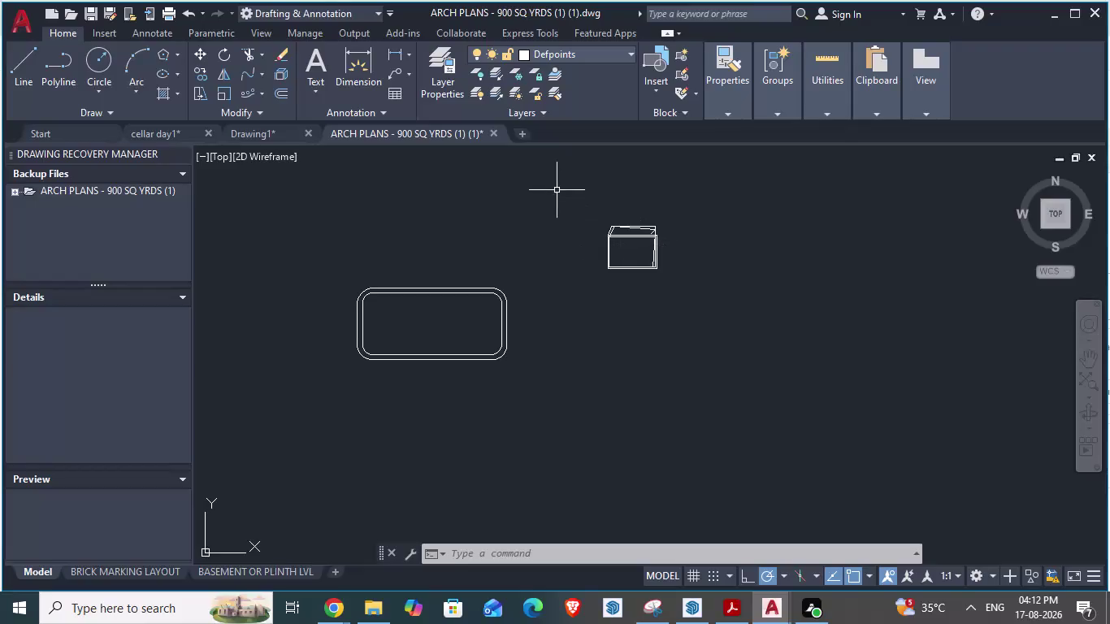
Erase the small box shape sketched beside the table.
drag(558, 190, 675, 295)
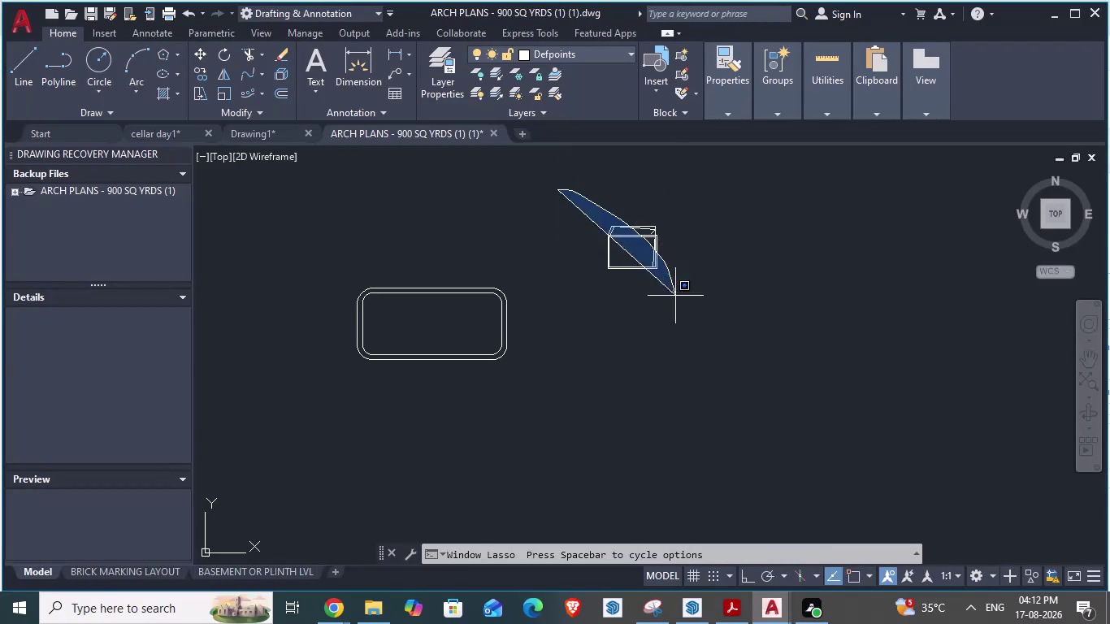
drag(675, 296, 673, 303)
click(709, 224)
click(572, 270)
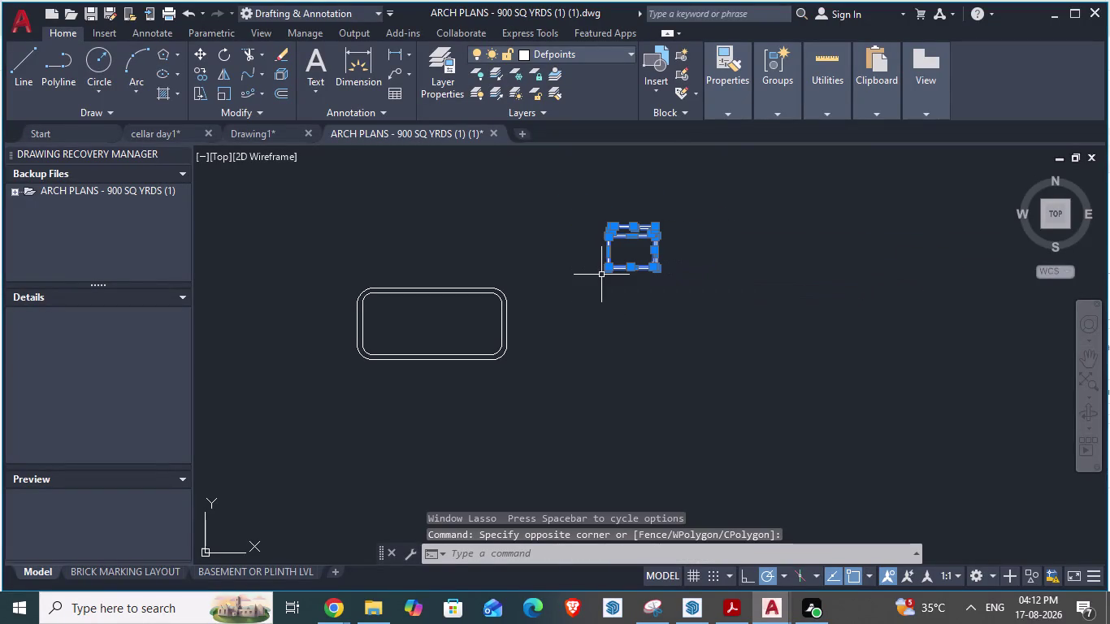
key(BackSpace)
key(Delete)
key(Delete)
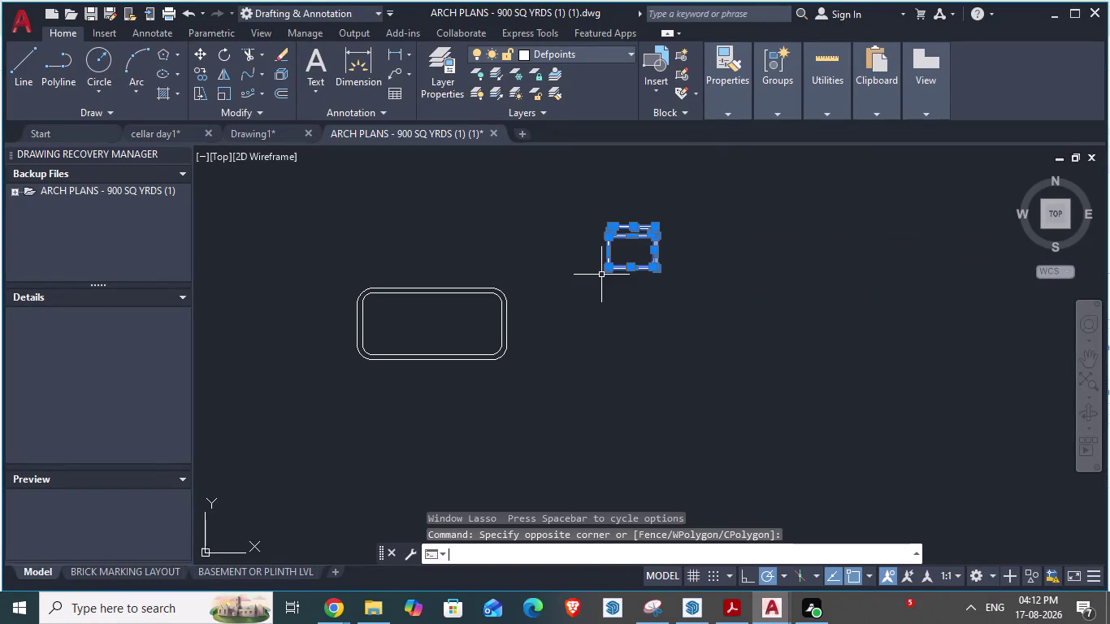
key(Delete)
key(Escape)
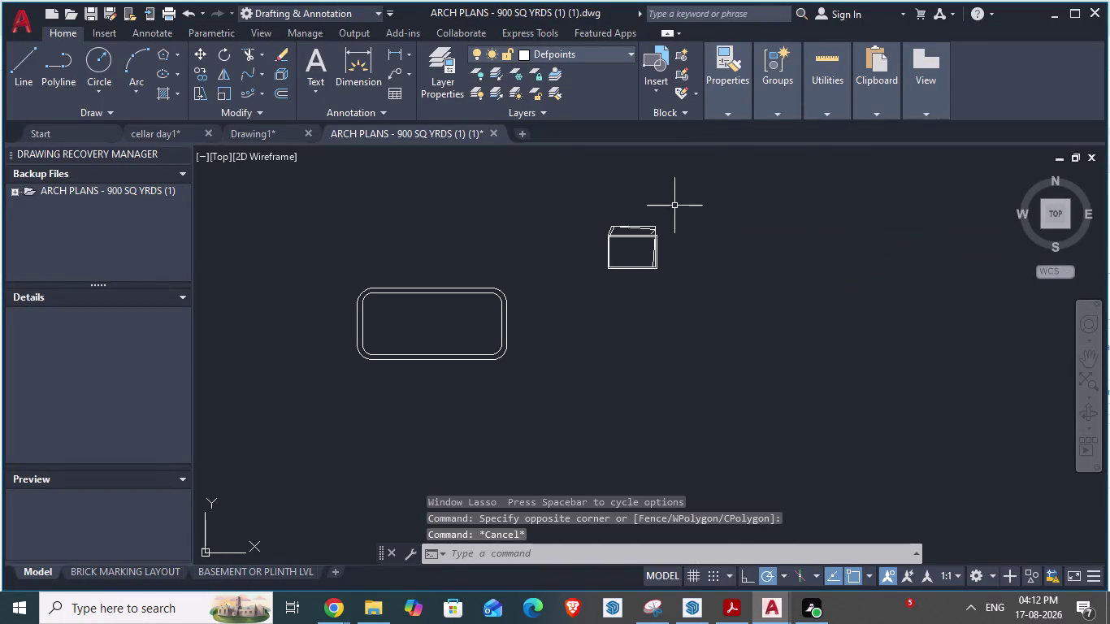
click(674, 206)
click(588, 277)
key(Delete)
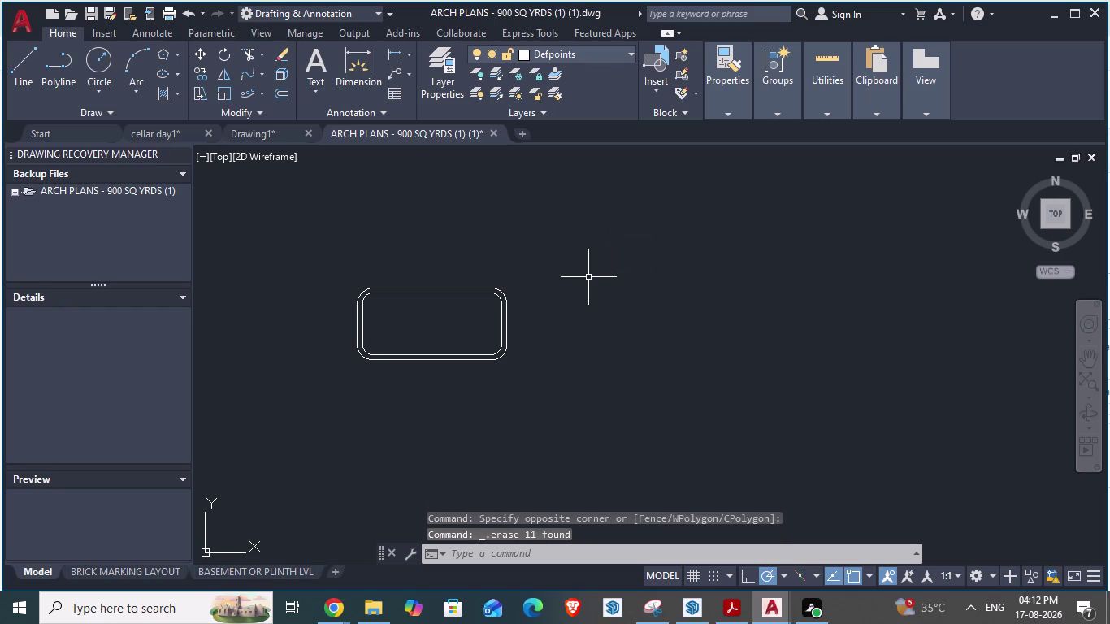
scroll(up, 3)
Start the RECTANG command.
key(r)
key(e)
key(c)
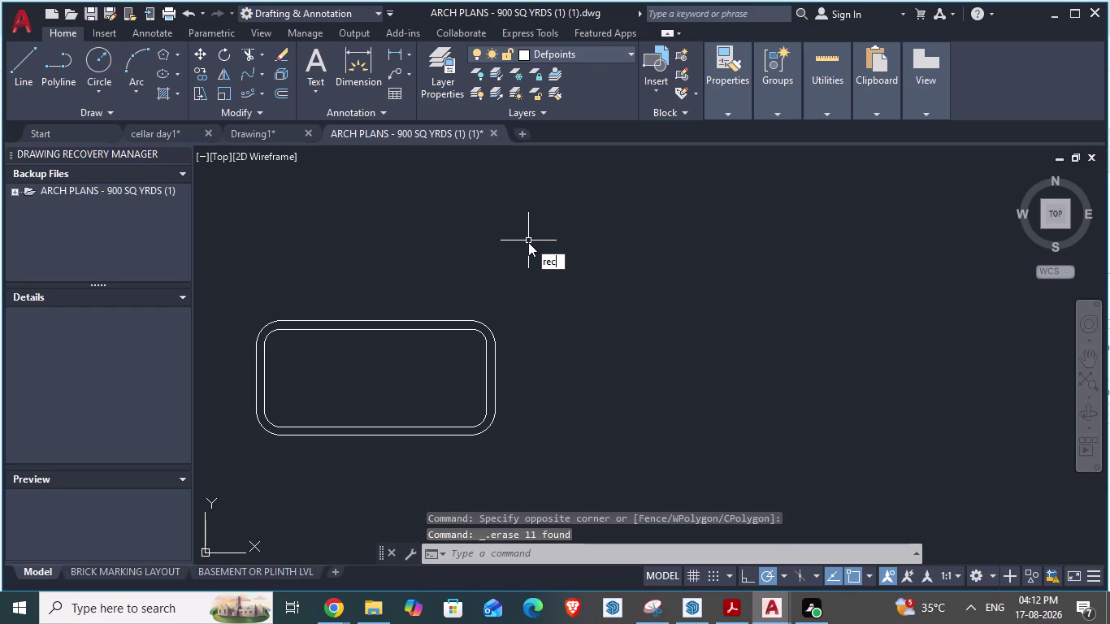
key(Return)
Draw the backrest rectangle above the table.
click(556, 221)
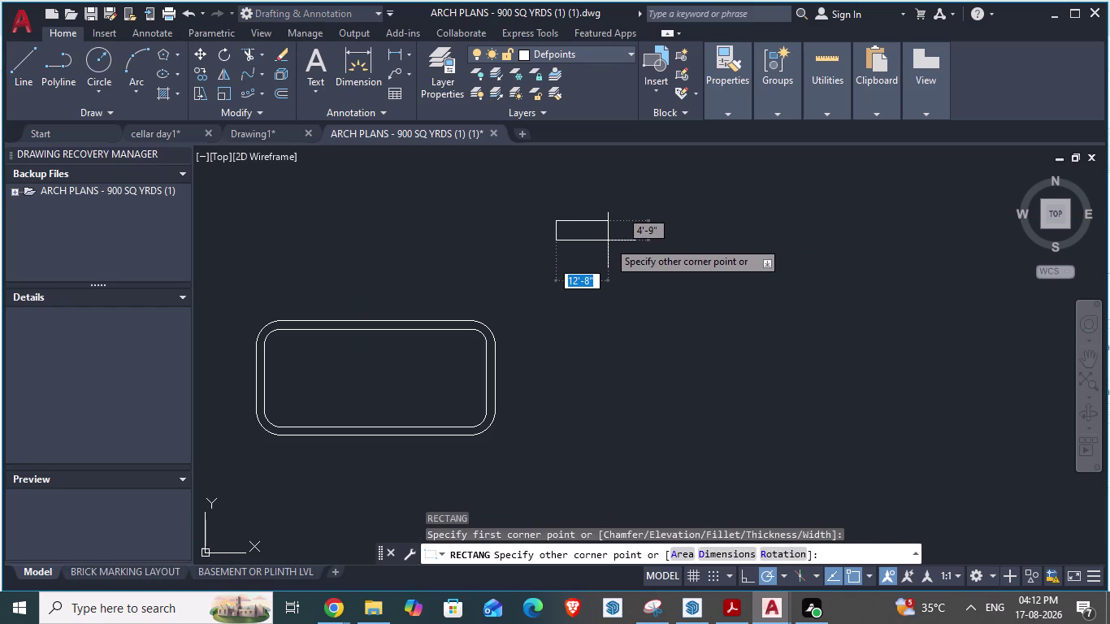
click(609, 240)
scroll(up, 3)
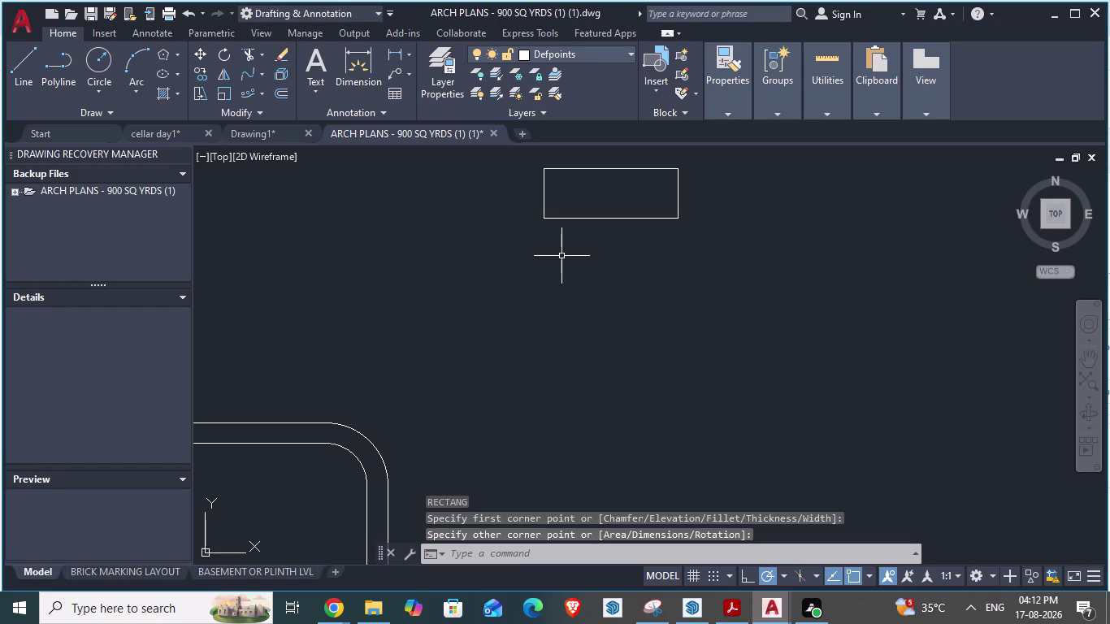
text(r)
text(d)
key(BackSpace)
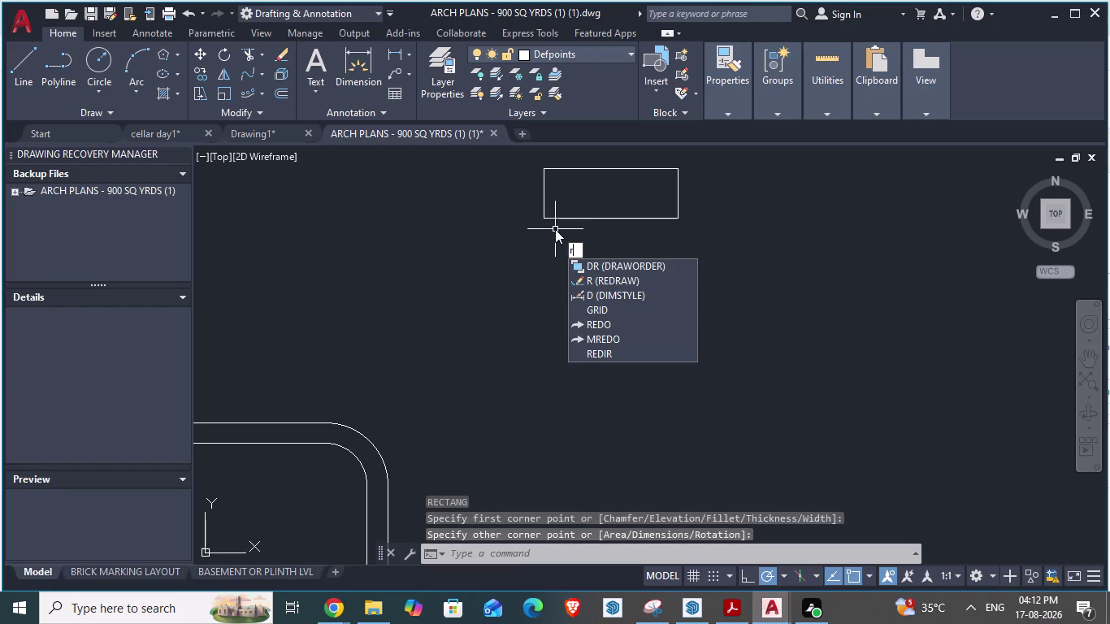
Cancel the accidental RENDERCROP command and restart RECTANG.
text(rc)
key(Return)
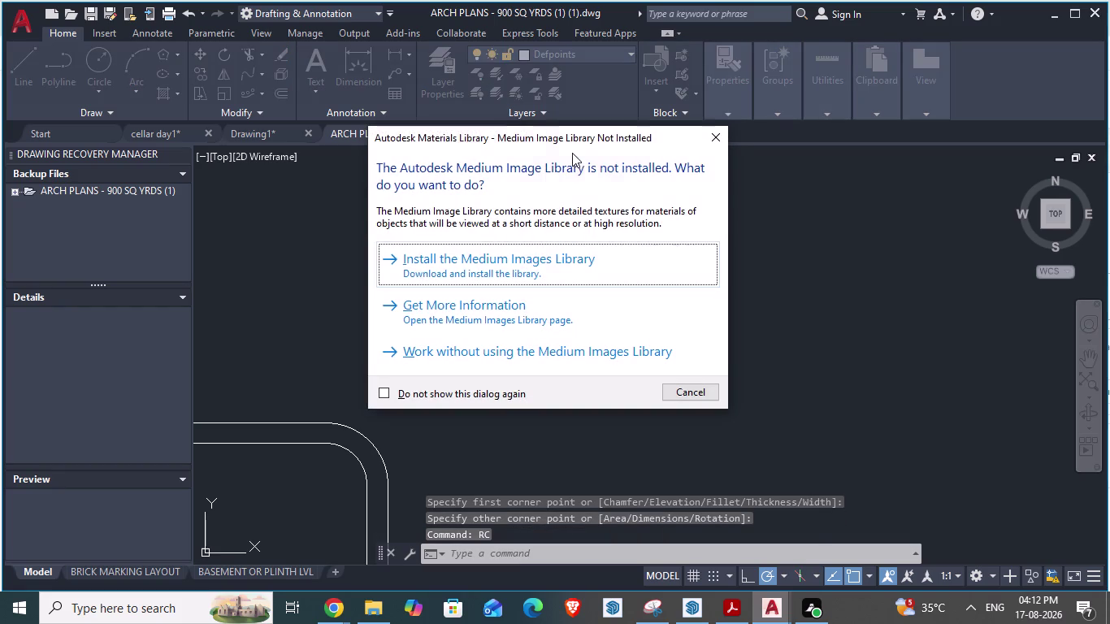
click(710, 137)
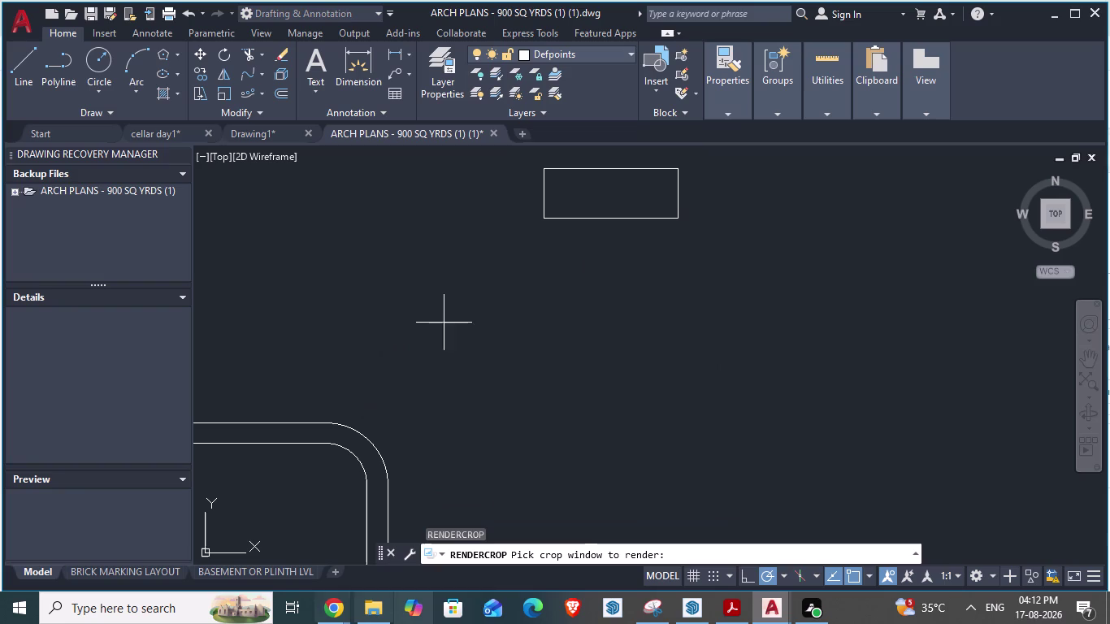
text(r)
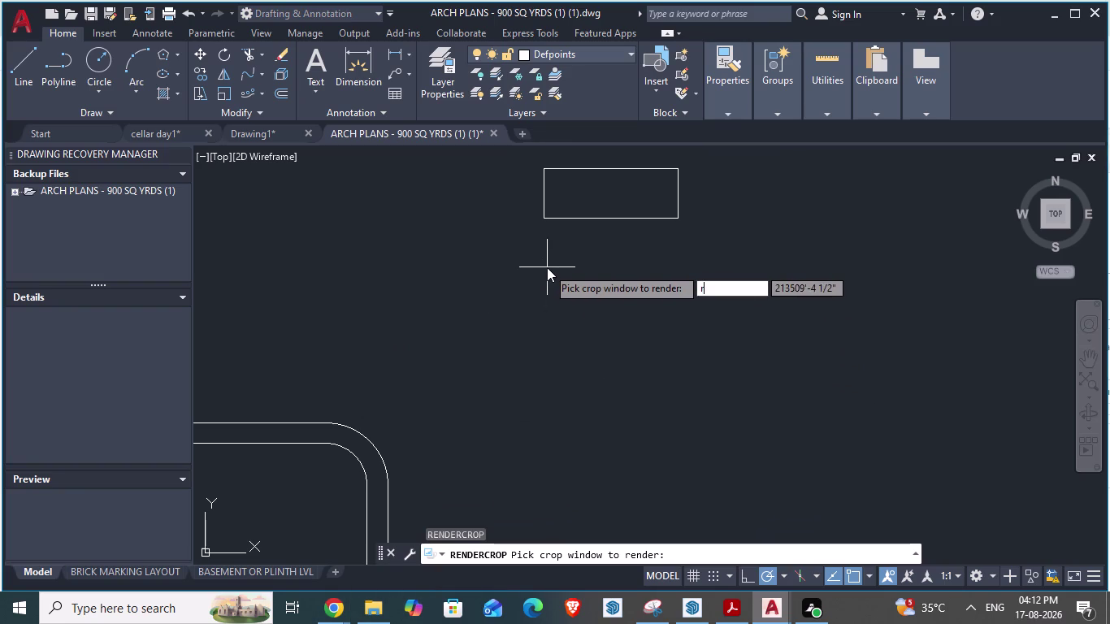
text(ec)
key(Return)
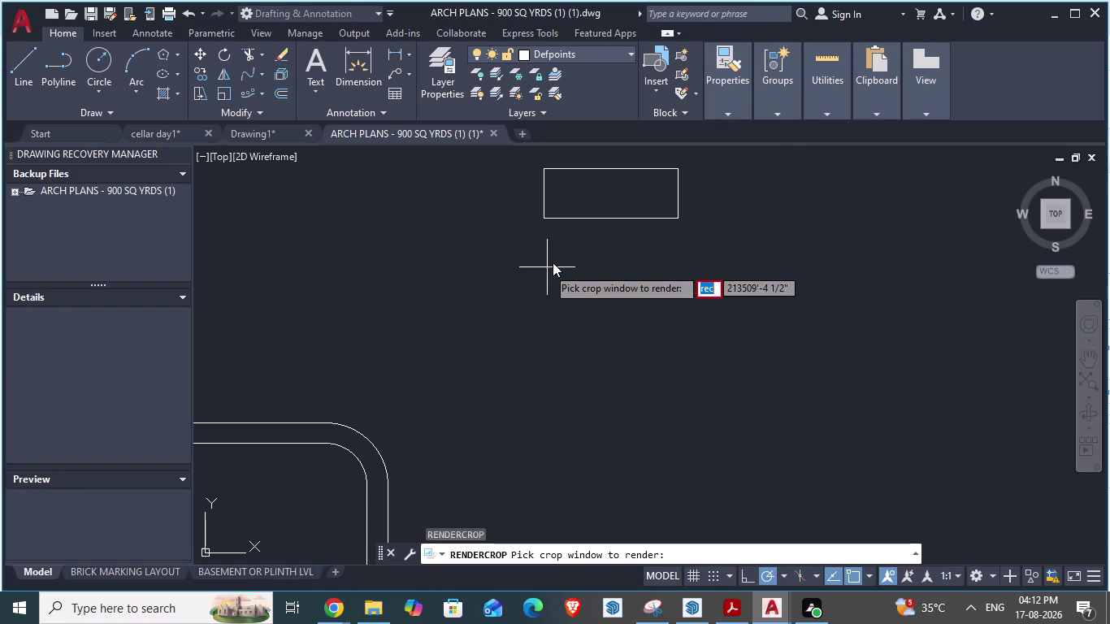
key(Escape)
key(Escape)
key(Escape)
key(Escape)
text(rec)
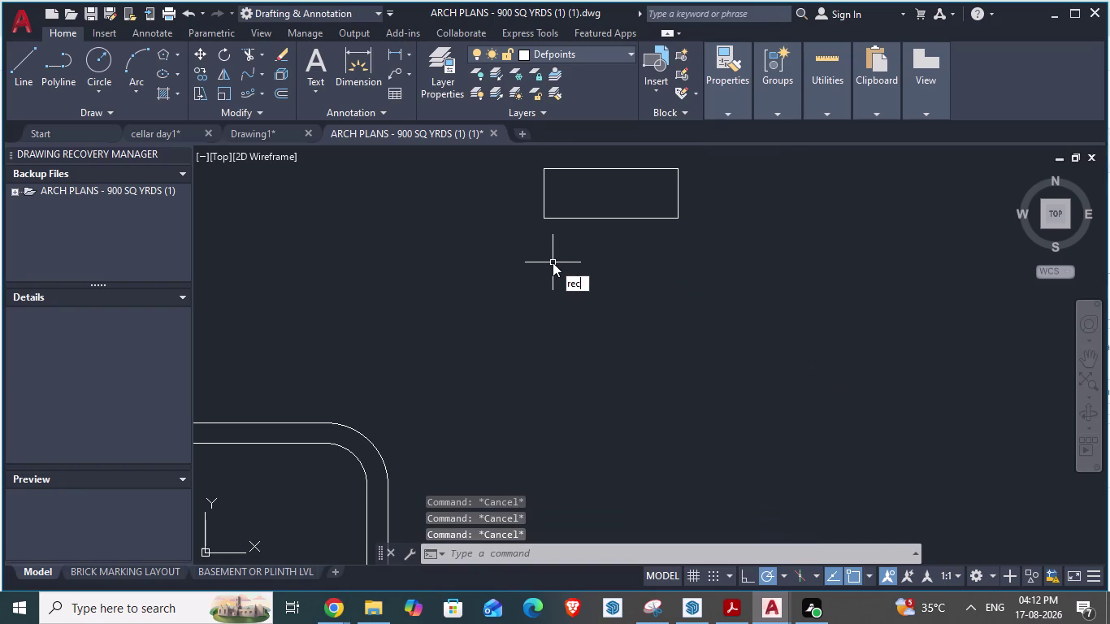
key(Return)
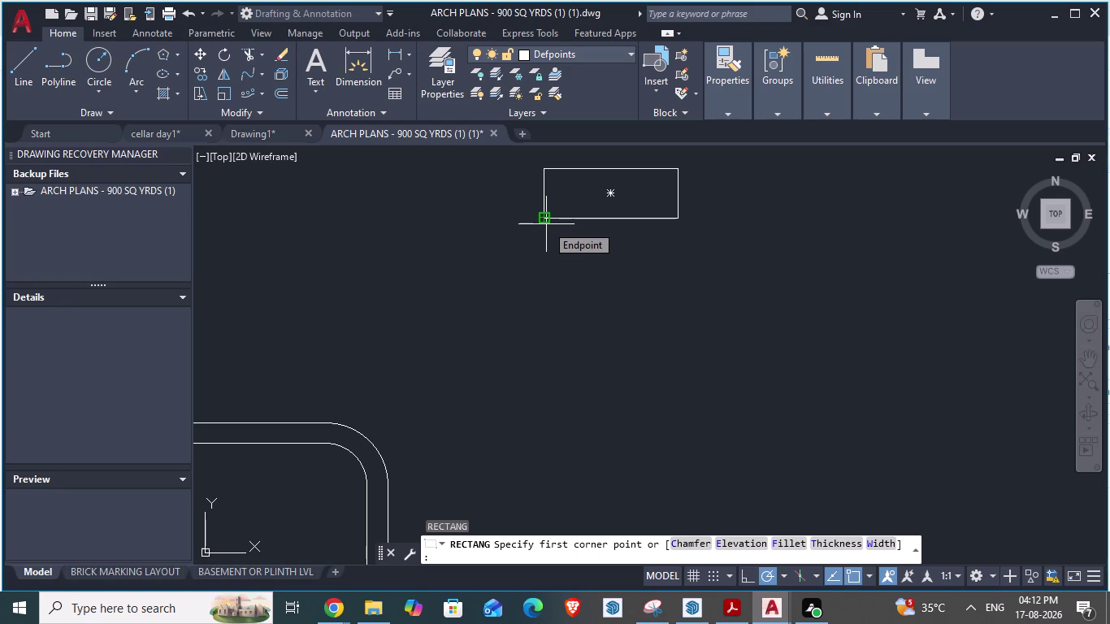
Draw the slanted seat outline from the backrest's lower corners with LINE.
key(Escape)
key(l)
key(Return)
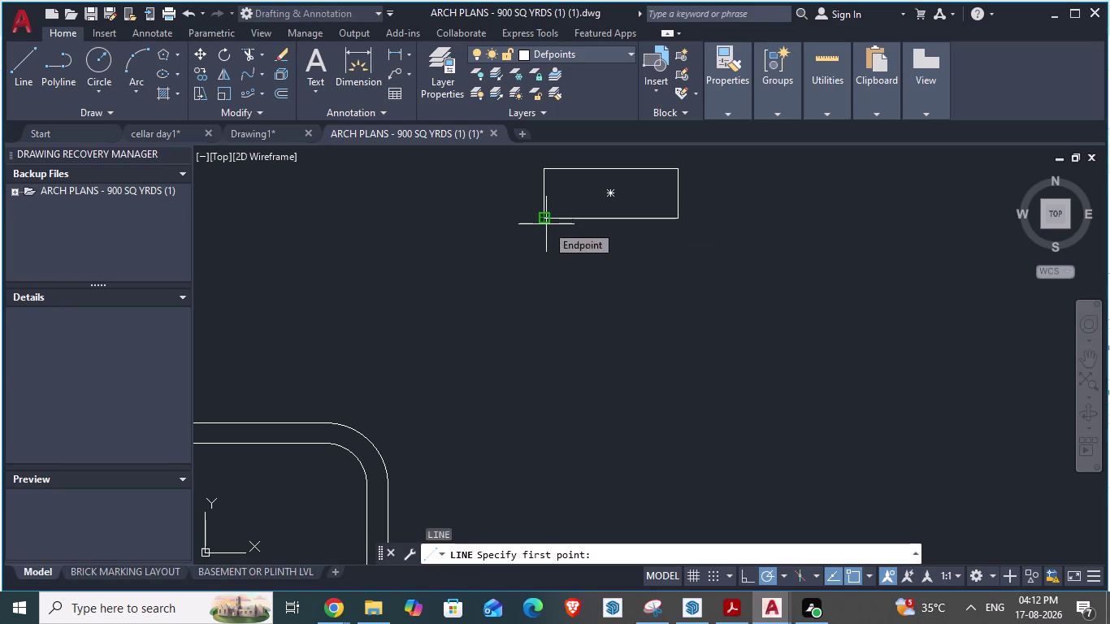
click(546, 225)
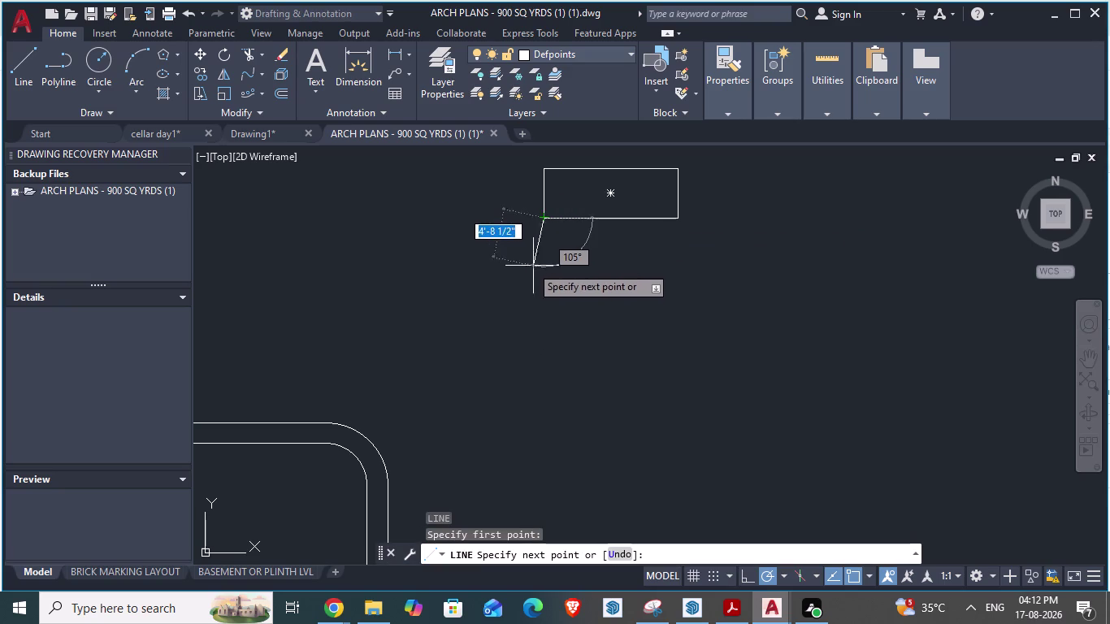
click(574, 257)
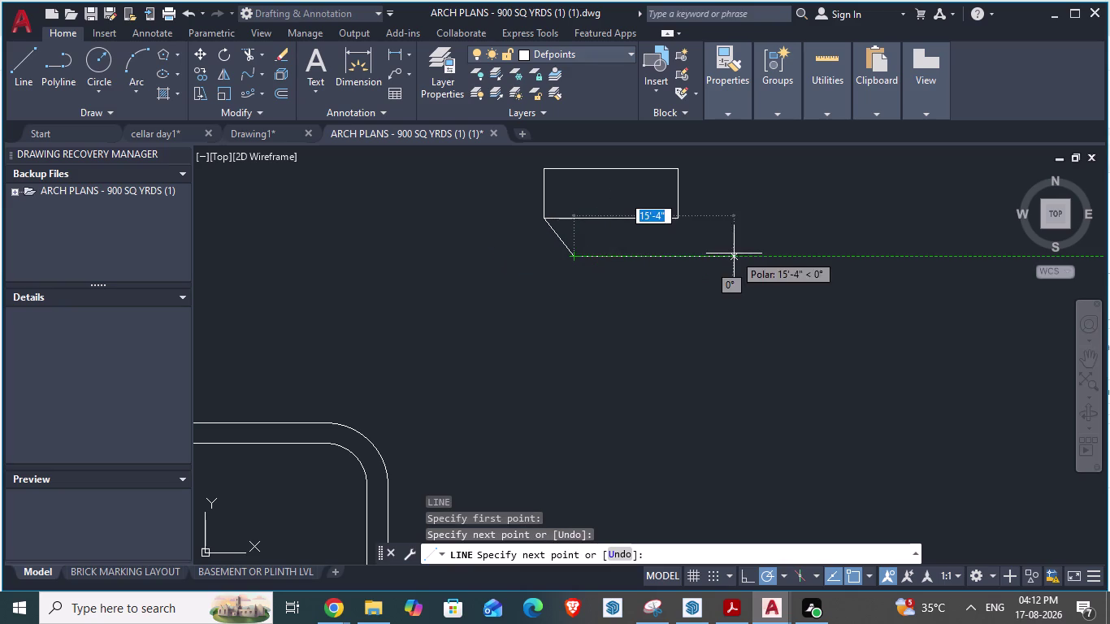
click(718, 252)
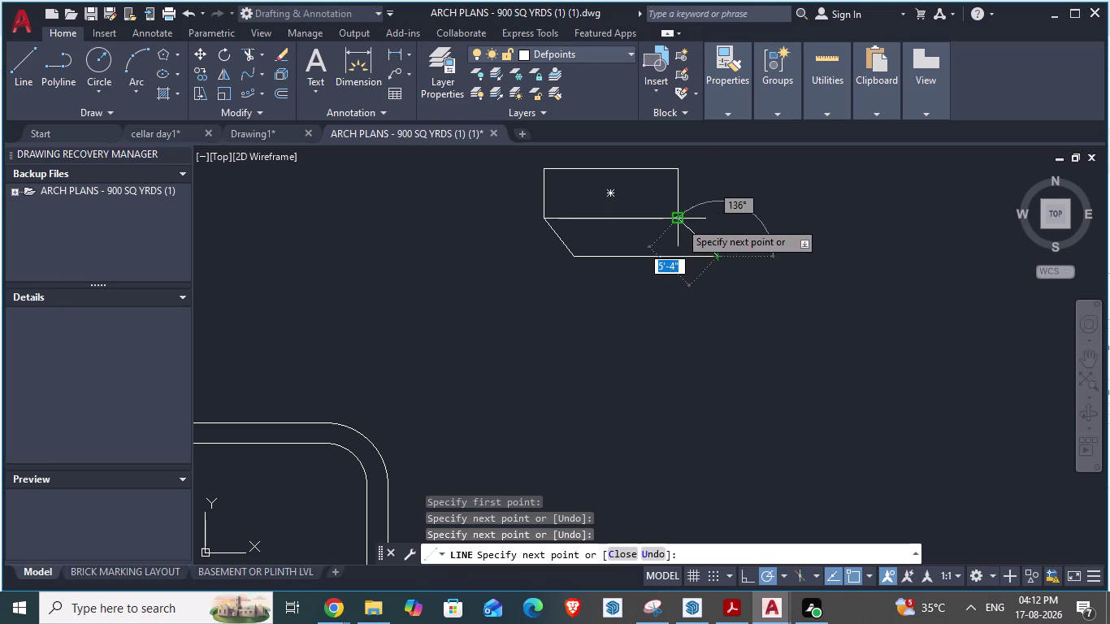
click(679, 221)
key(Escape)
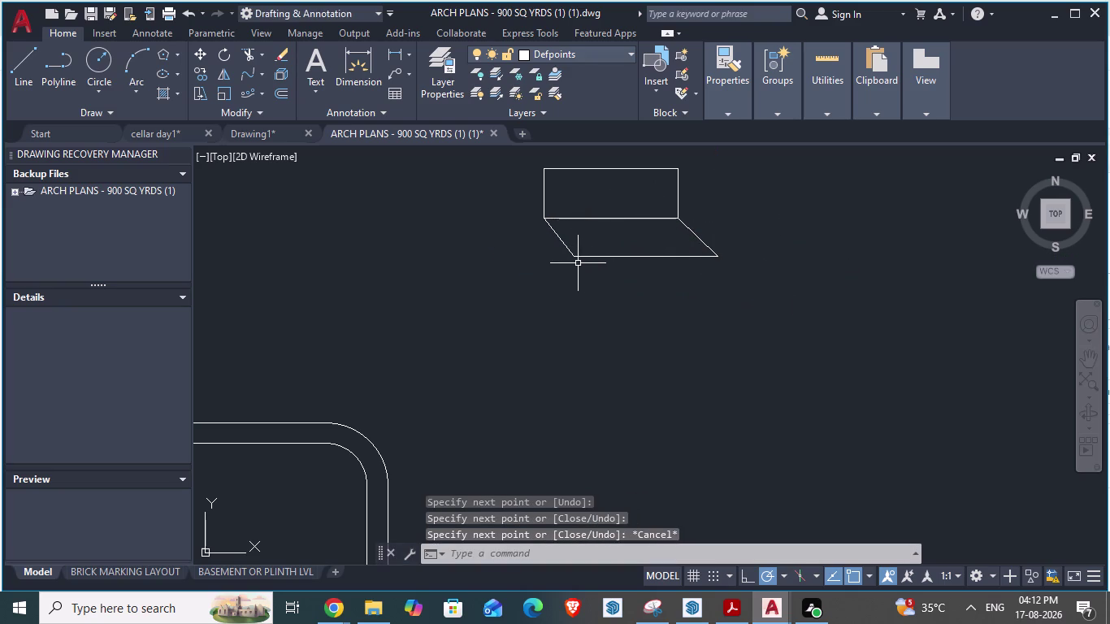
Draw the front-left and back-left vertical leg lines.
key(space)
click(577, 260)
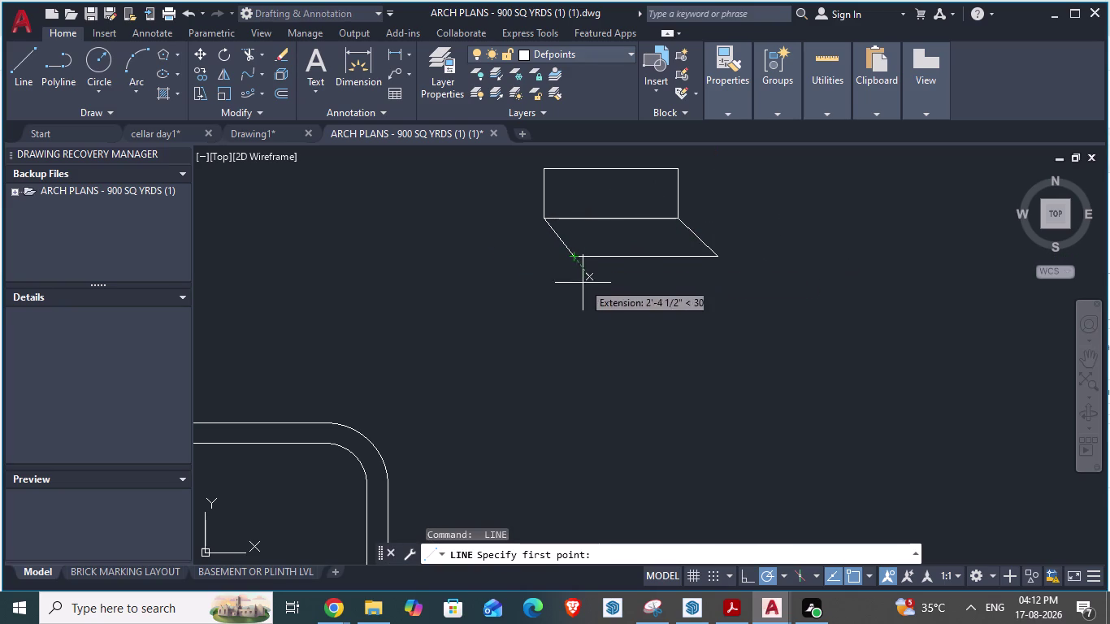
click(569, 300)
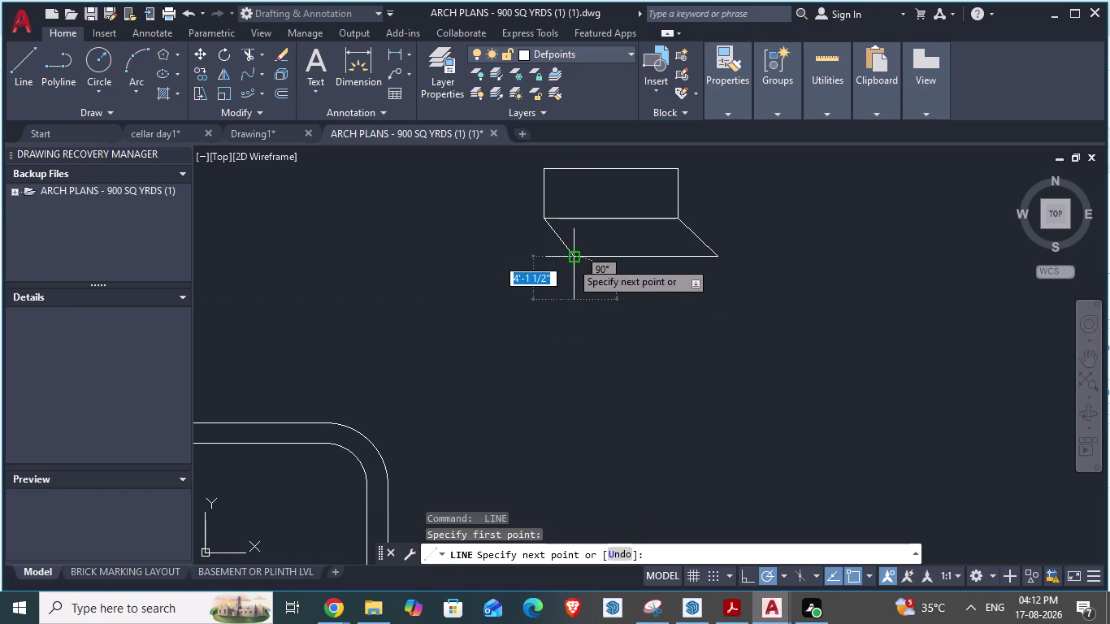
click(571, 261)
key(Escape)
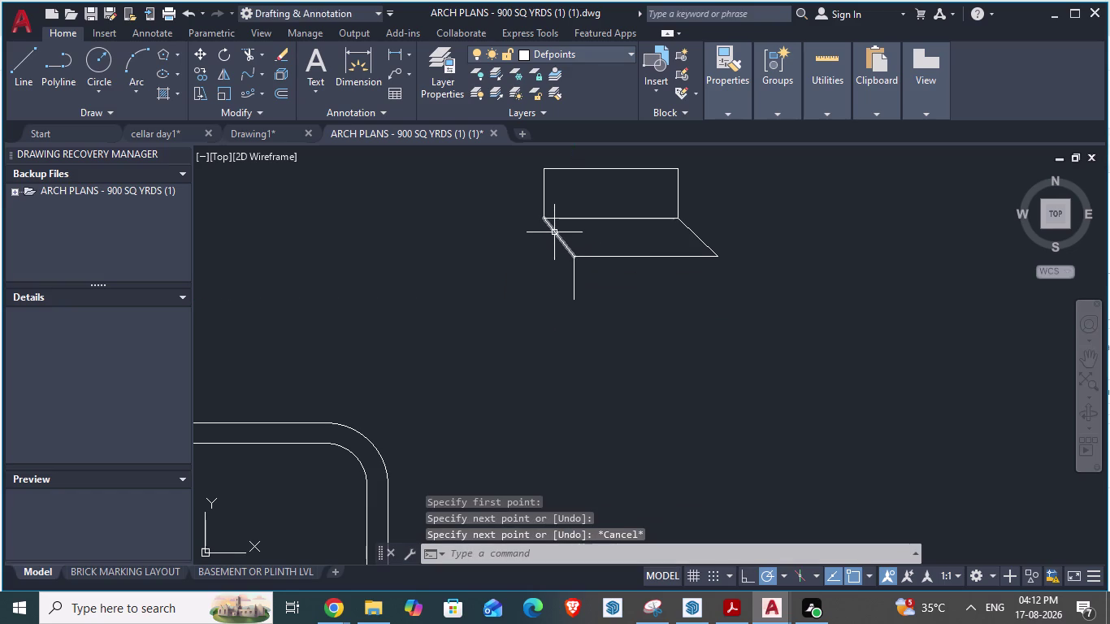
key(space)
click(542, 213)
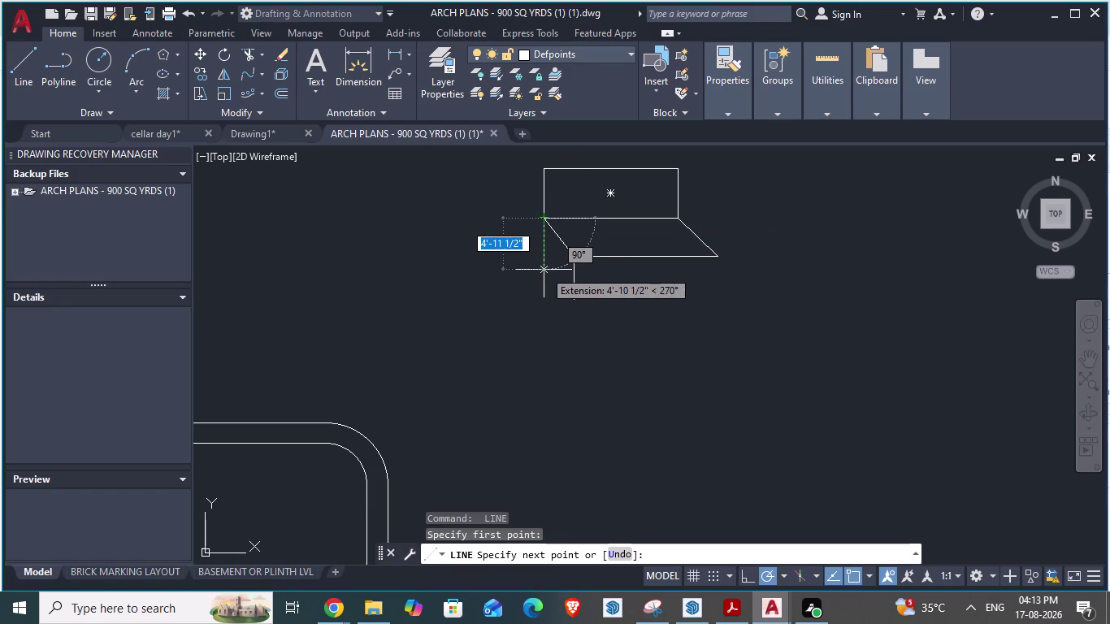
click(543, 271)
key(Escape)
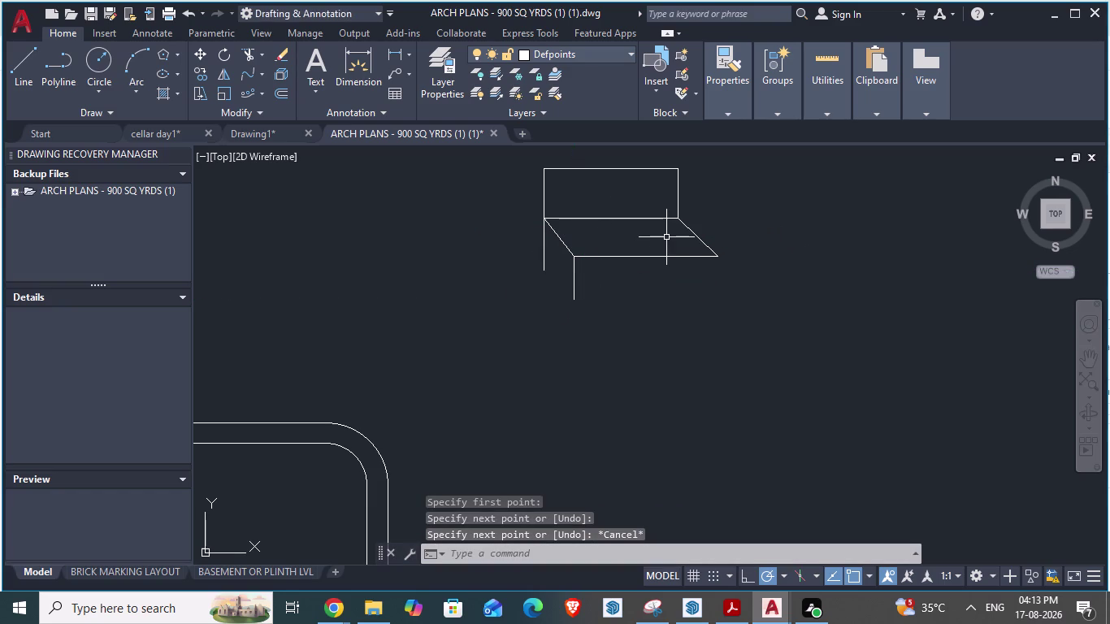
Draw the back-right and front-right vertical leg lines.
key(space)
click(677, 223)
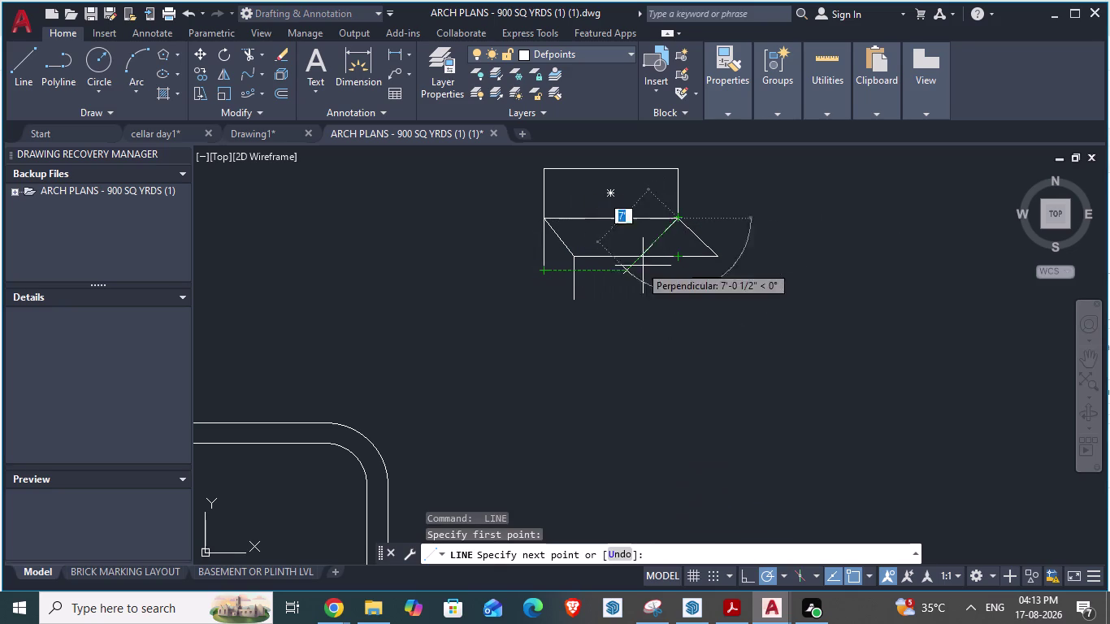
click(676, 269)
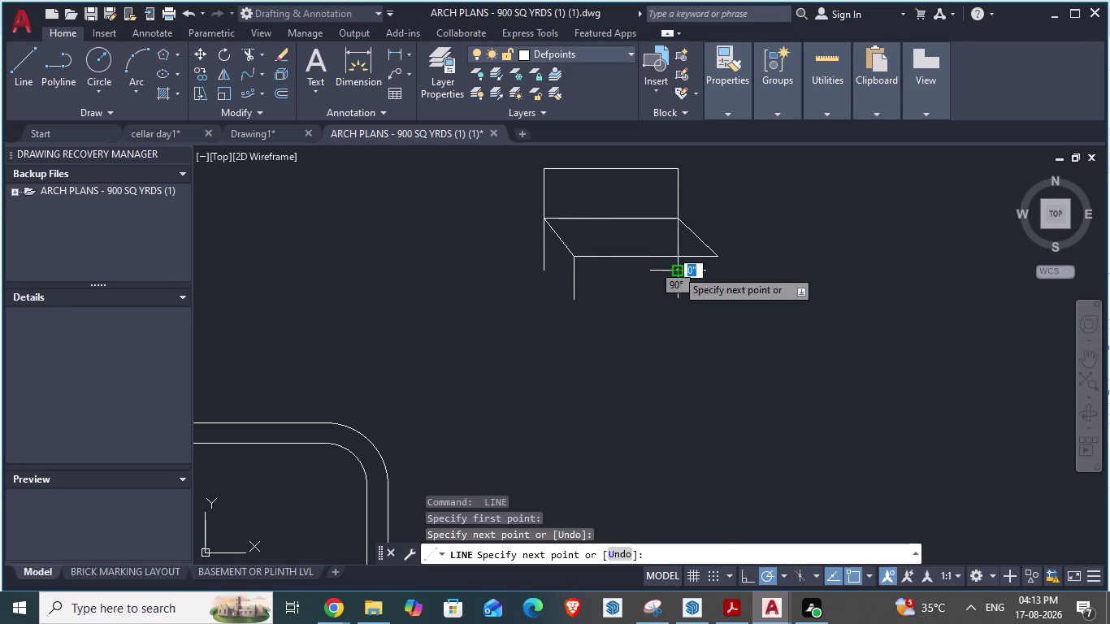
key(Escape)
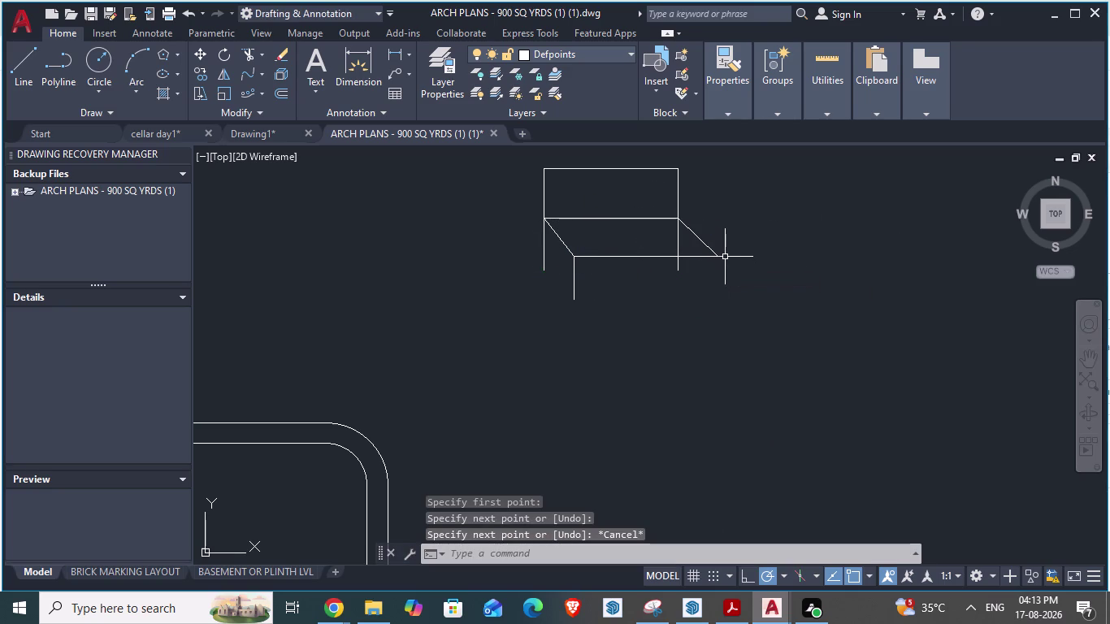
key(space)
click(716, 252)
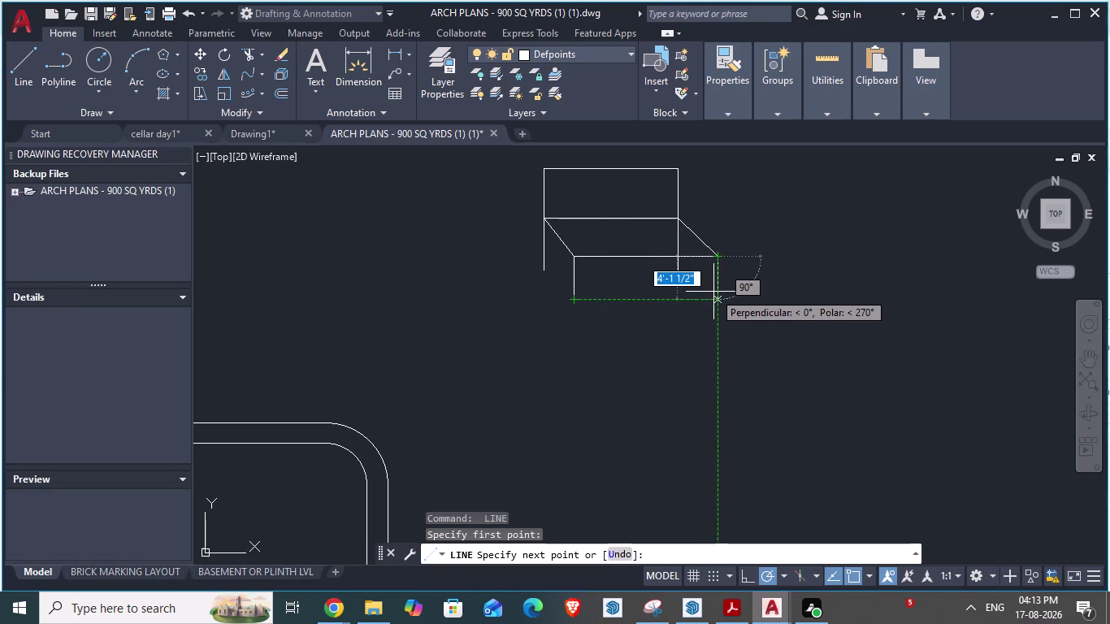
click(713, 292)
key(Escape)
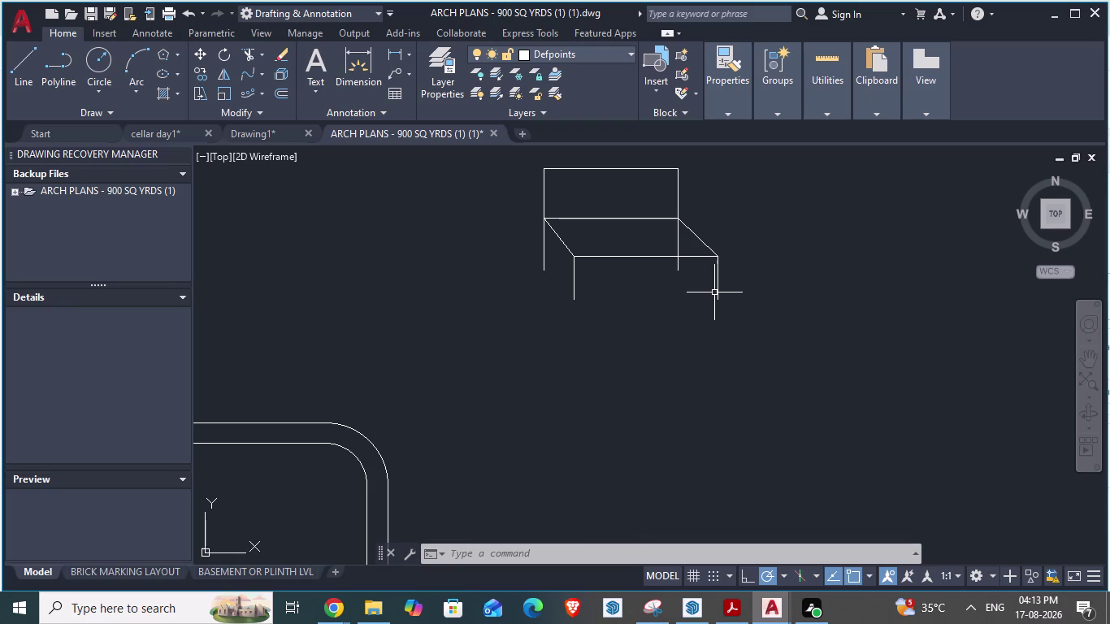
scroll(down, 3)
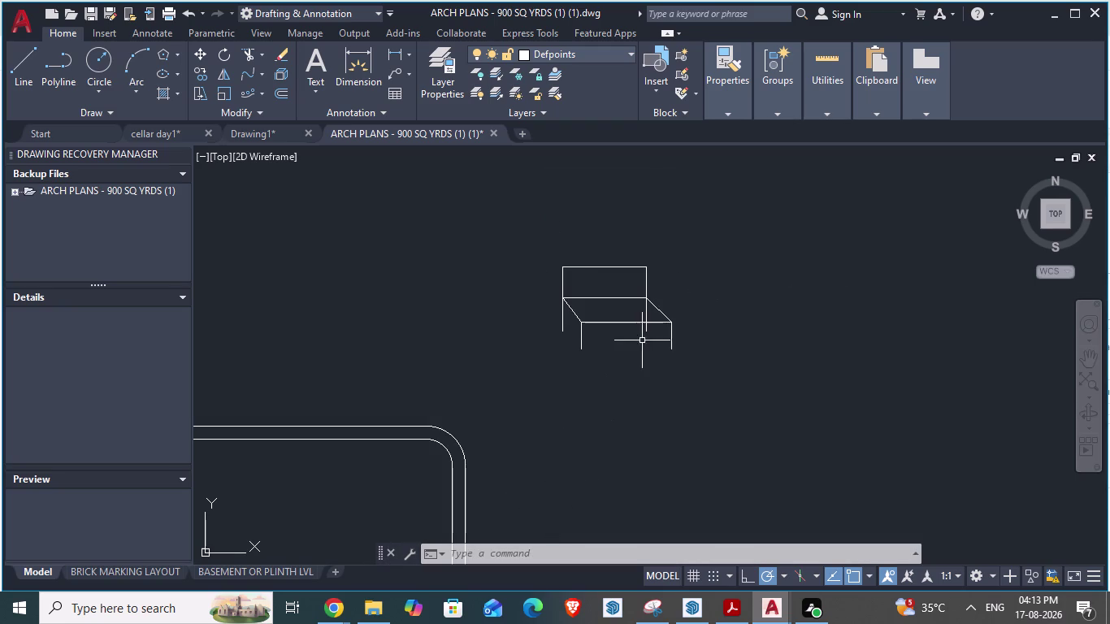
Offset the backrest rectangle 0.5' inward to create an inner outline.
scroll(up, 3)
key(Escape)
key(o)
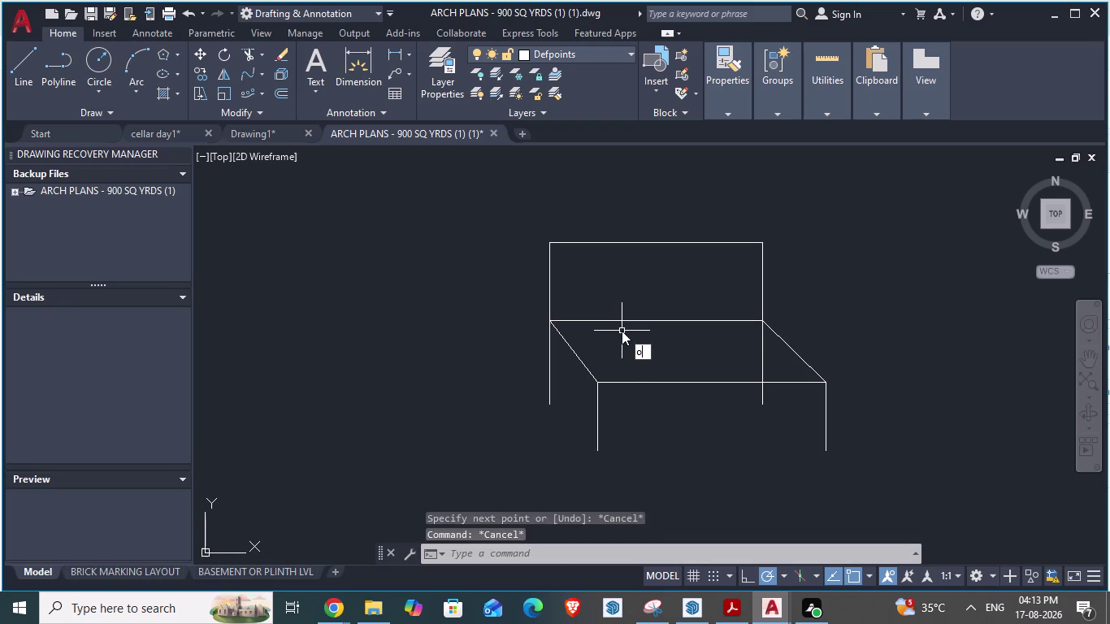
key(Return)
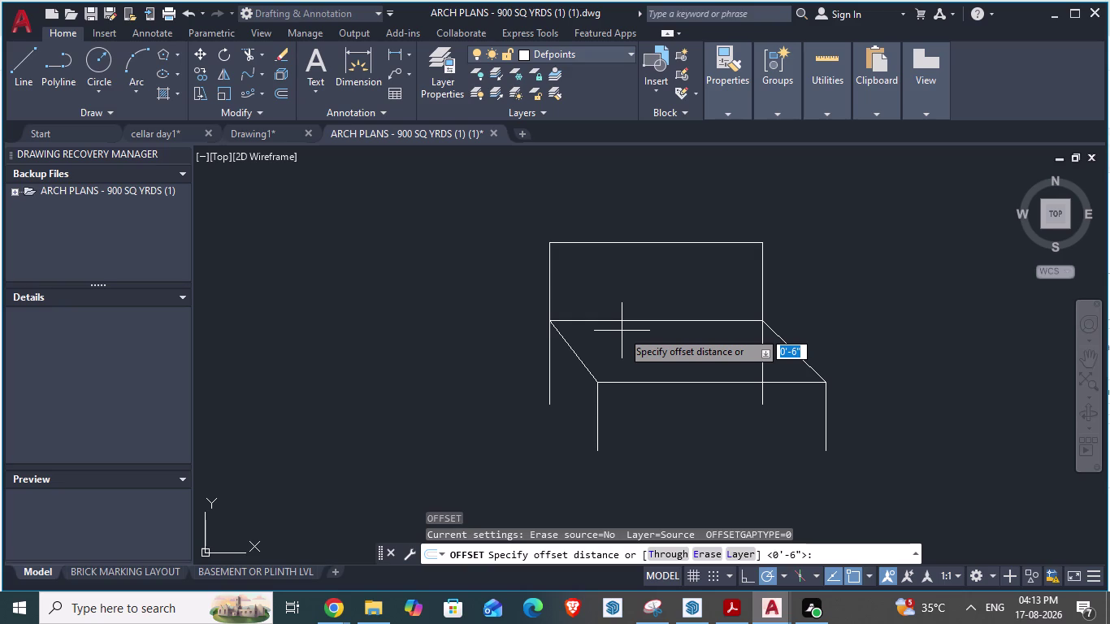
key(5)
key(BackSpace)
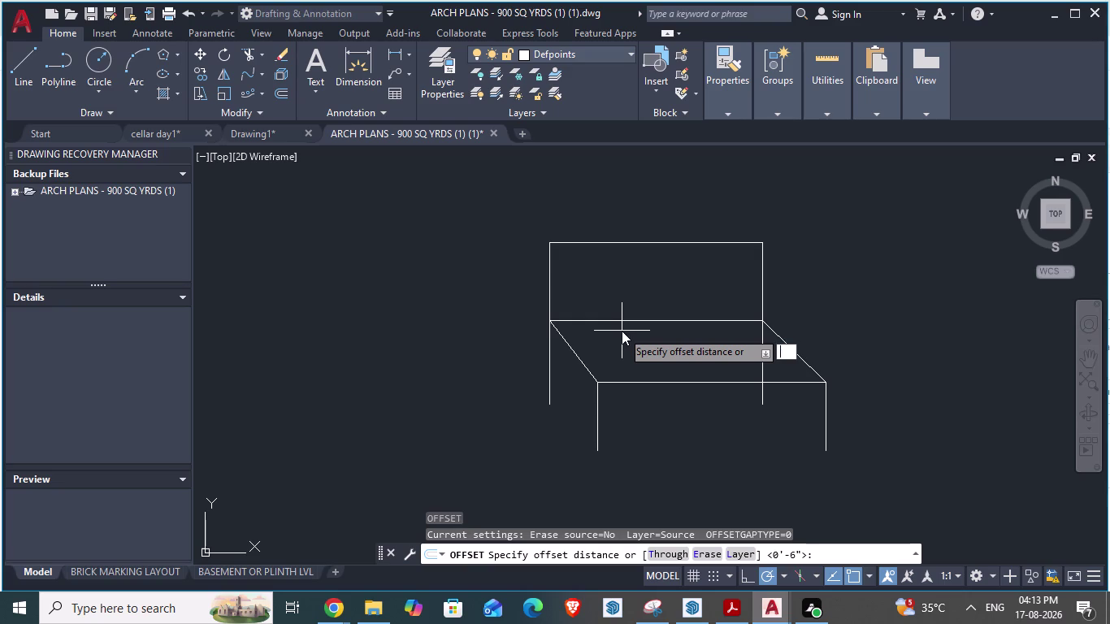
text(0.5')
key(Return)
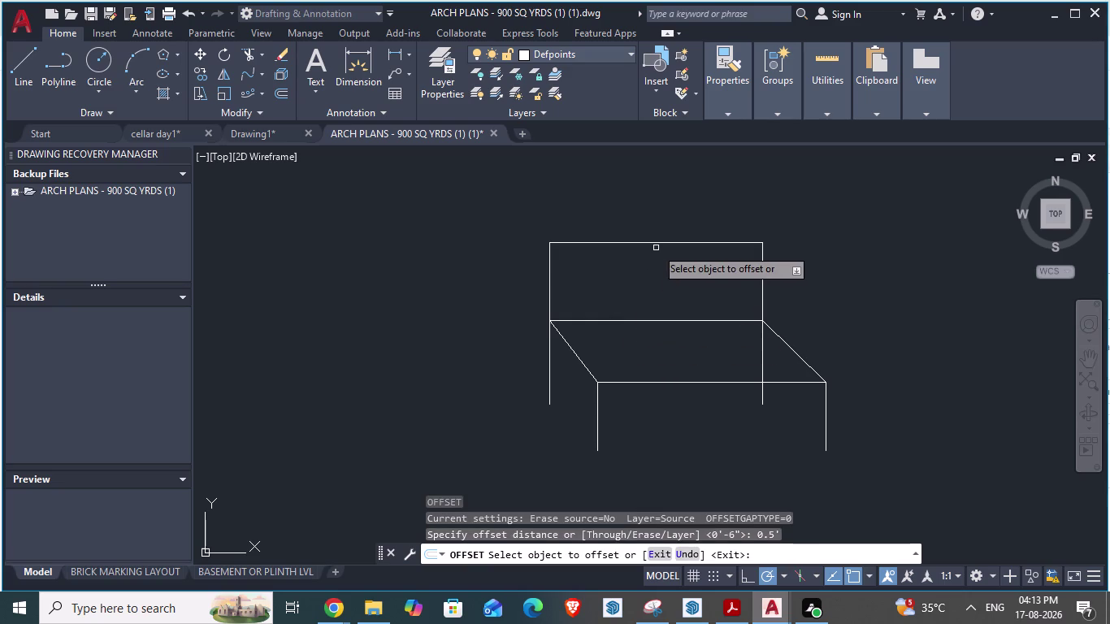
click(655, 244)
click(653, 254)
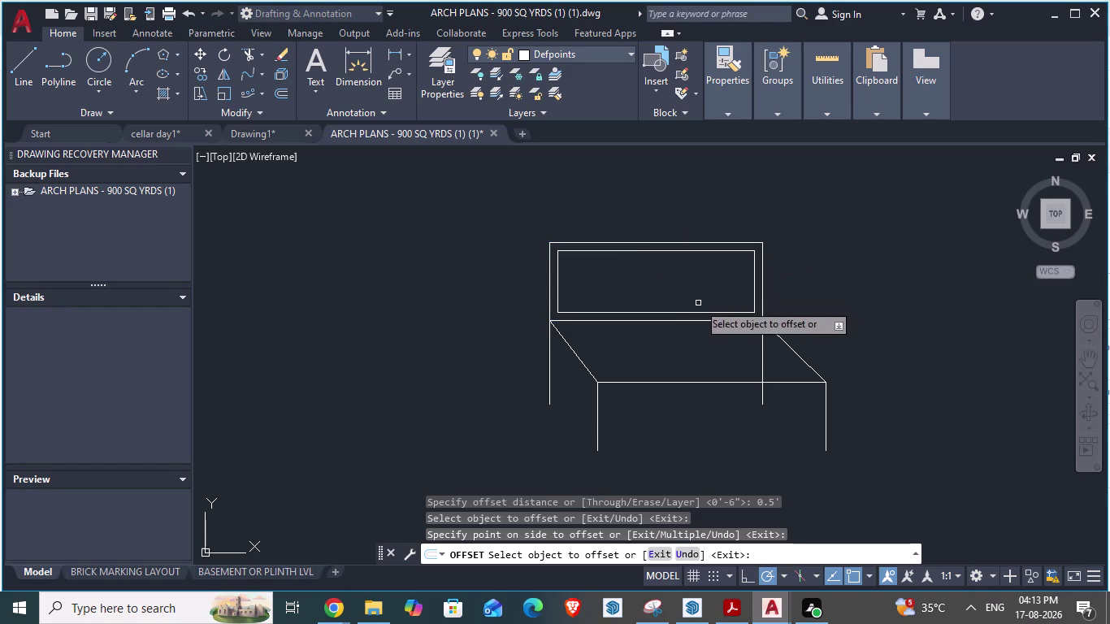
click(659, 322)
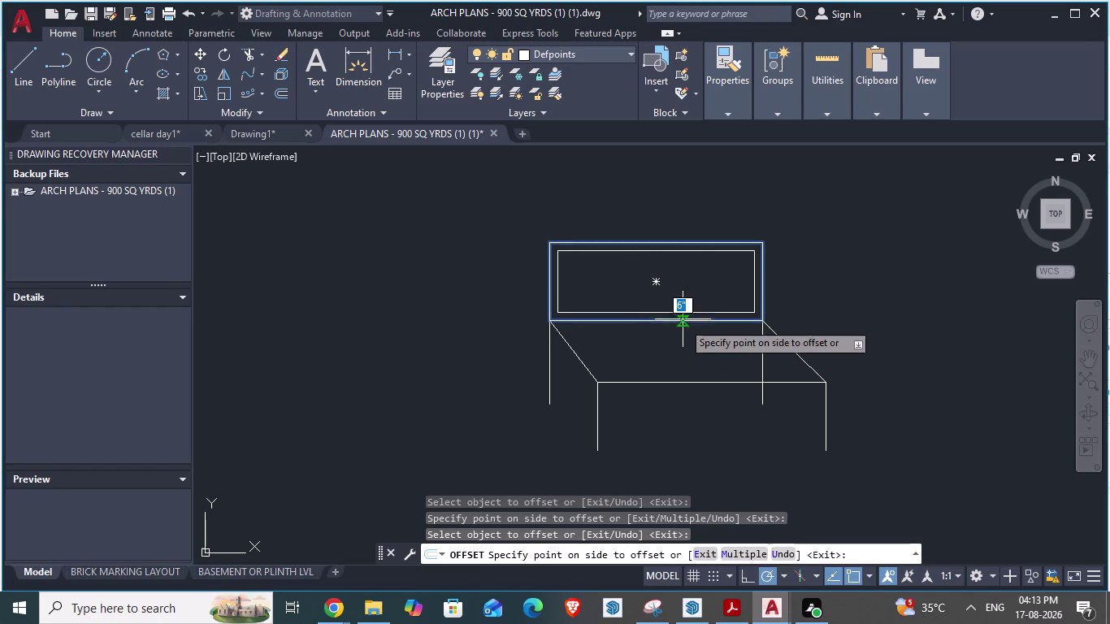
key(Escape)
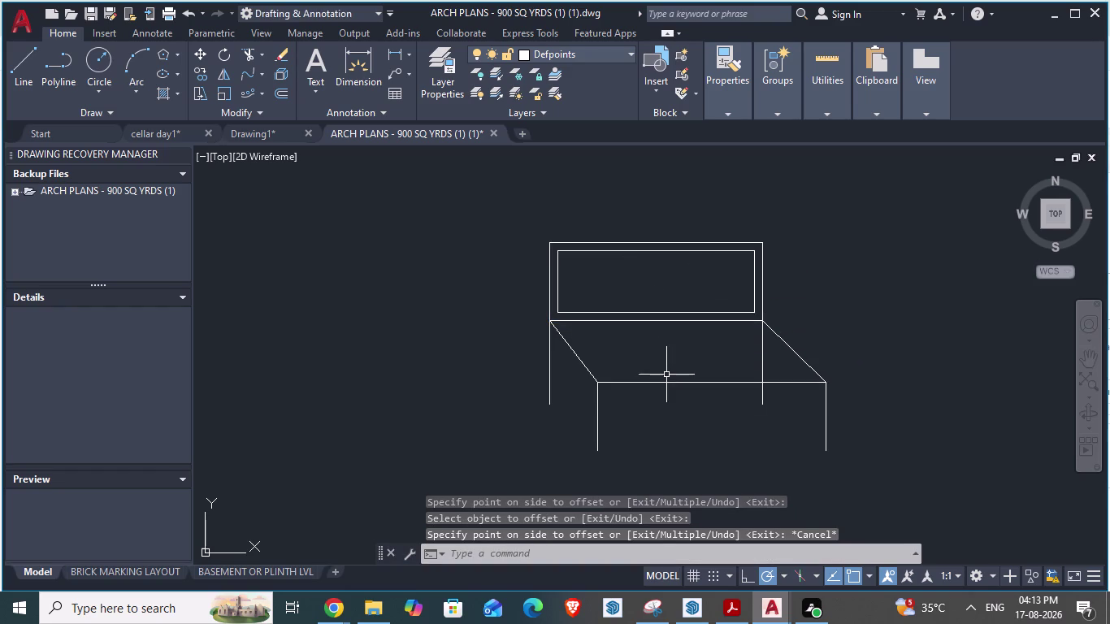
Offset the left and front seat edges by 0.5'.
key(space)
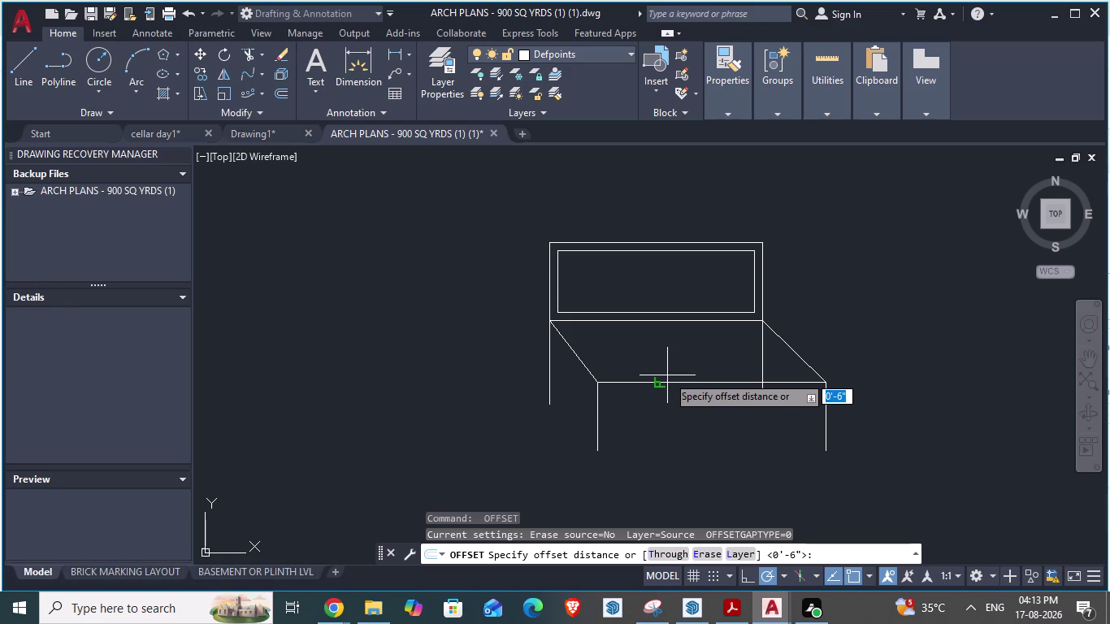
key(Escape)
key(o)
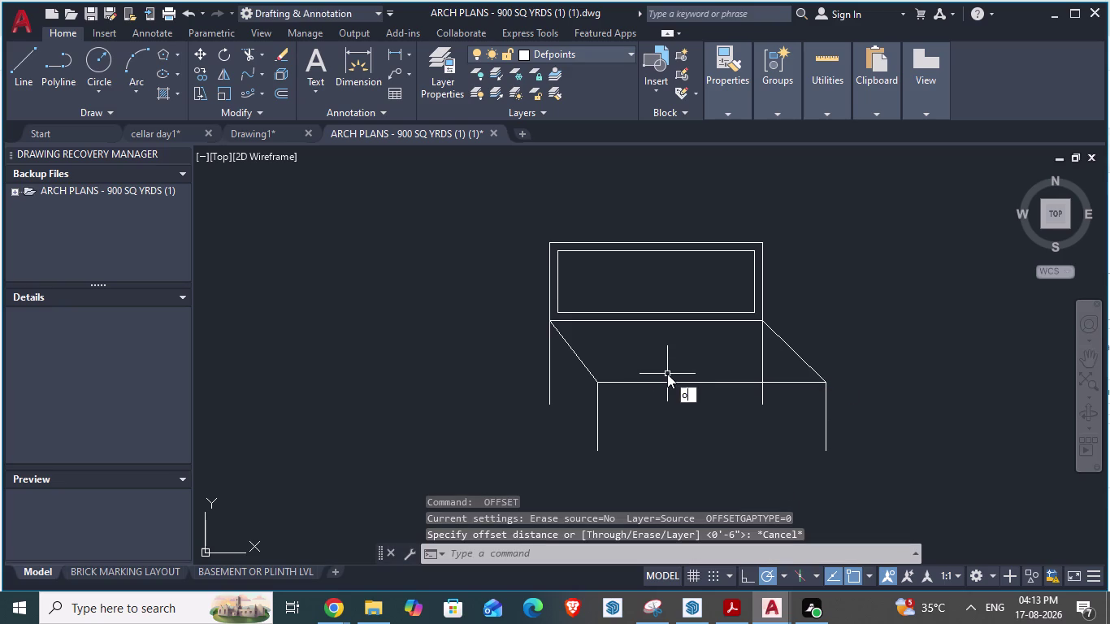
key(Return)
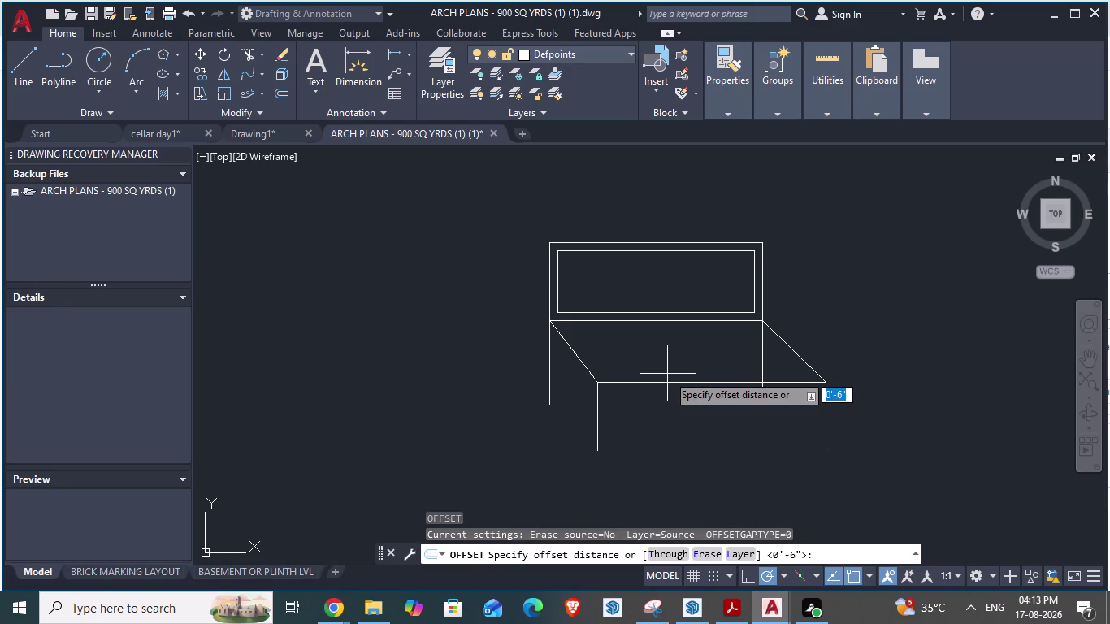
text(0.5')
key(Return)
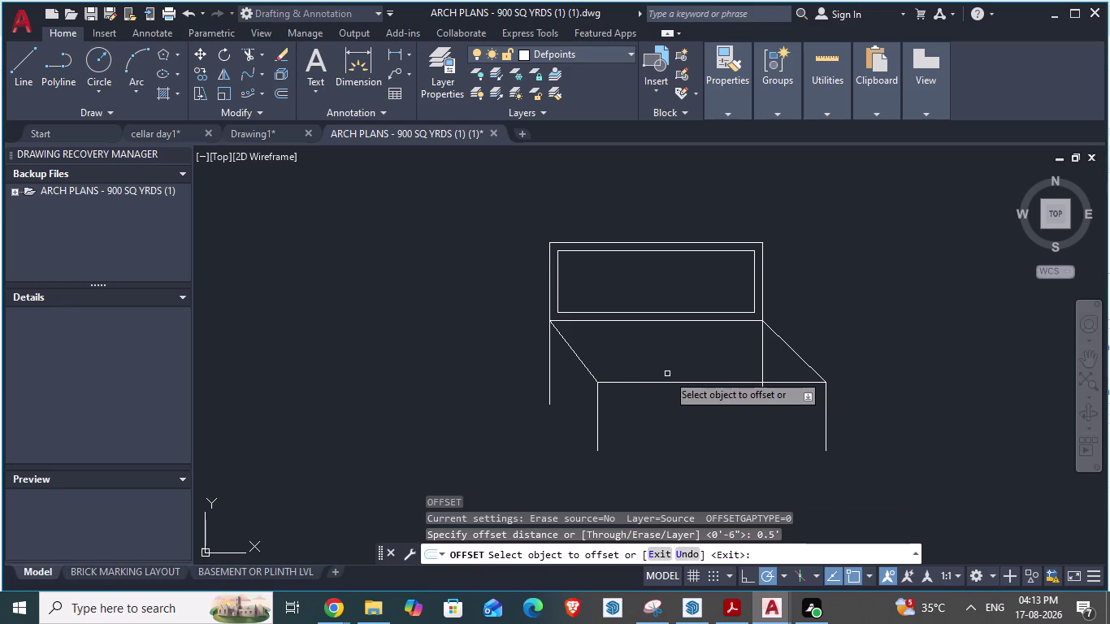
click(586, 367)
click(624, 363)
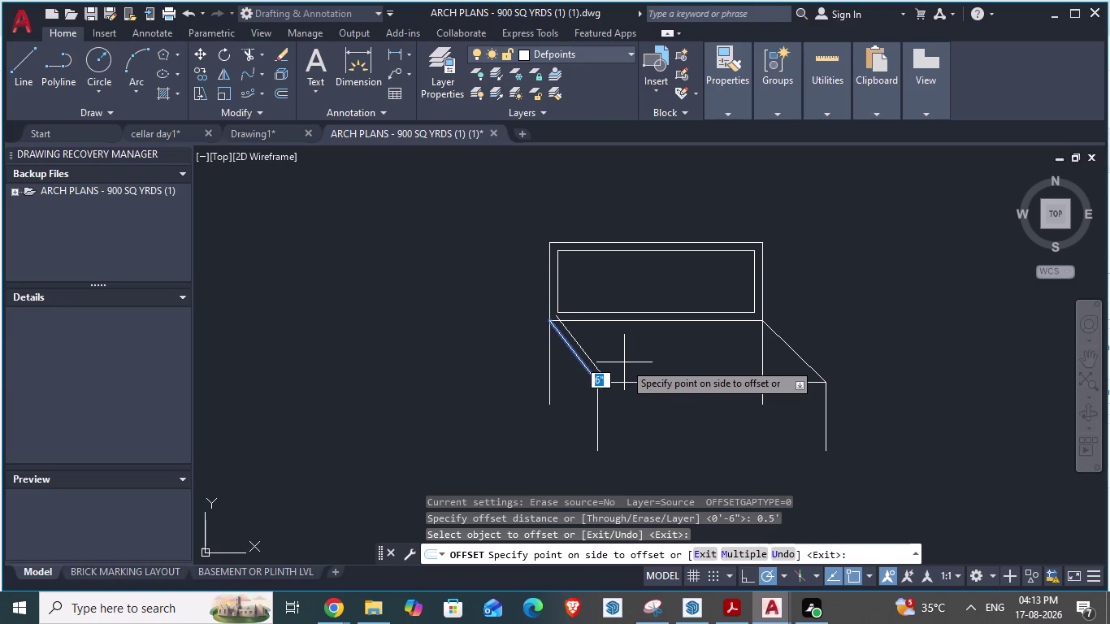
click(670, 386)
double_click(652, 384)
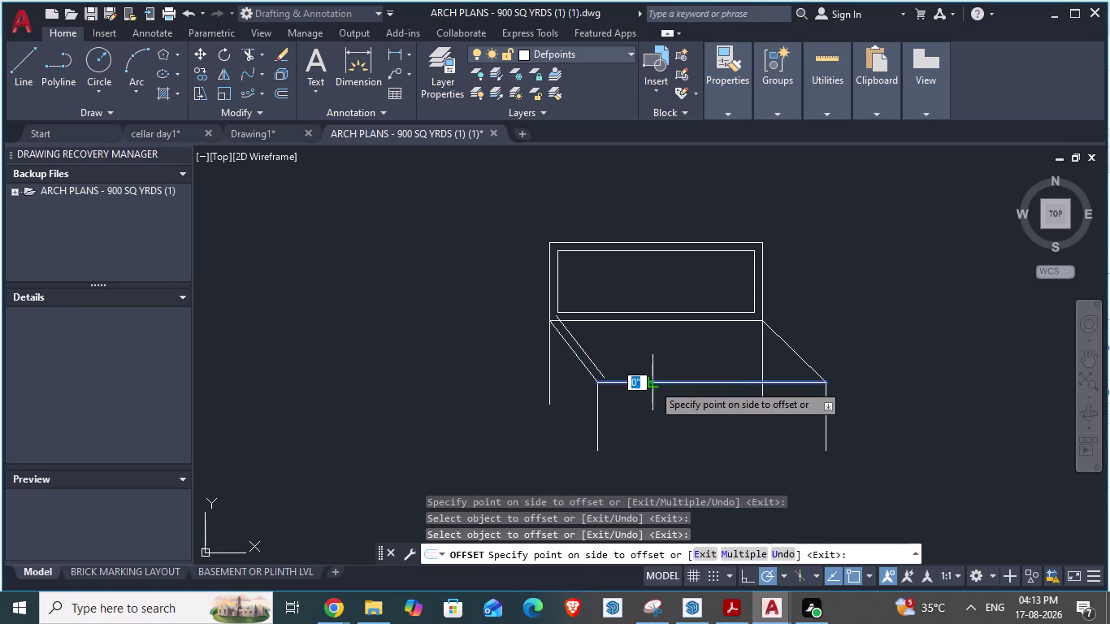
click(639, 372)
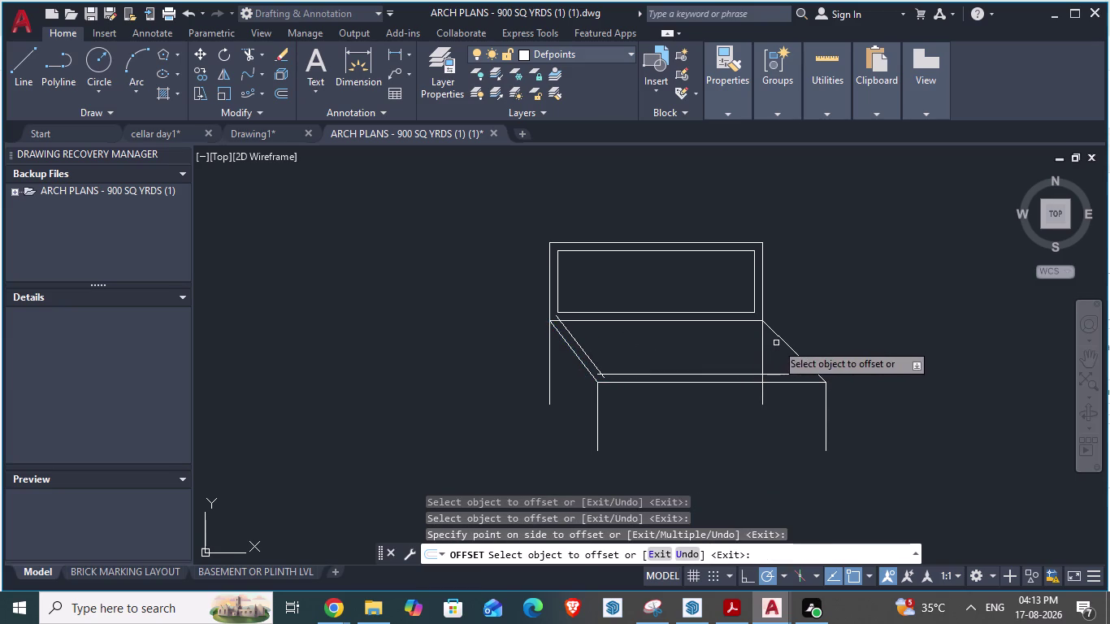
Offset the right seat edge, then undo the accidental outer backrest copy.
click(784, 342)
click(771, 342)
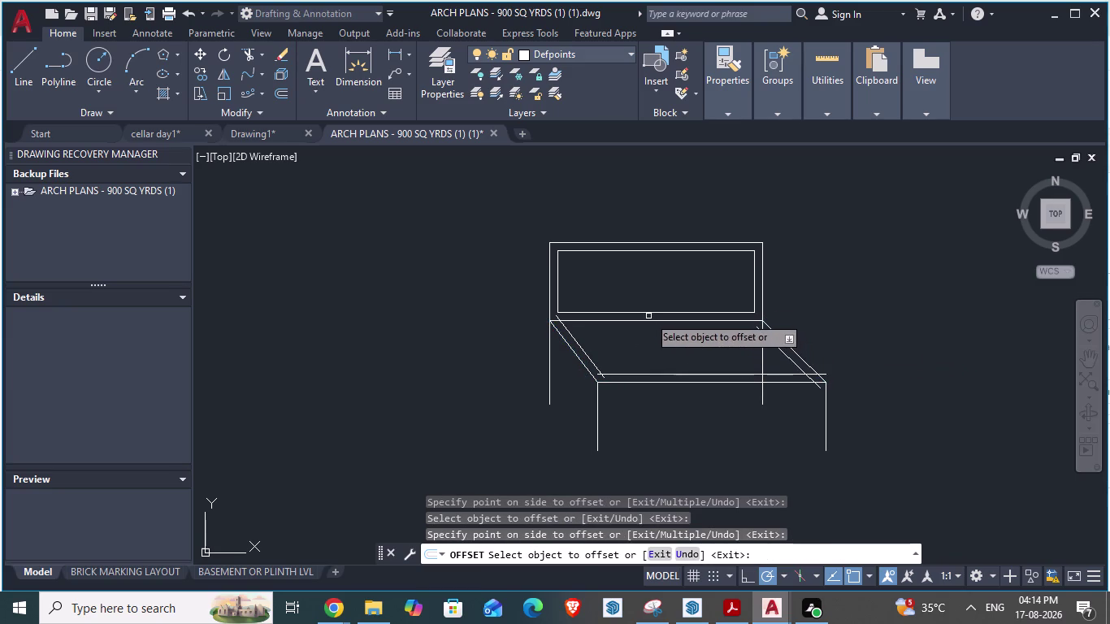
click(651, 322)
click(657, 332)
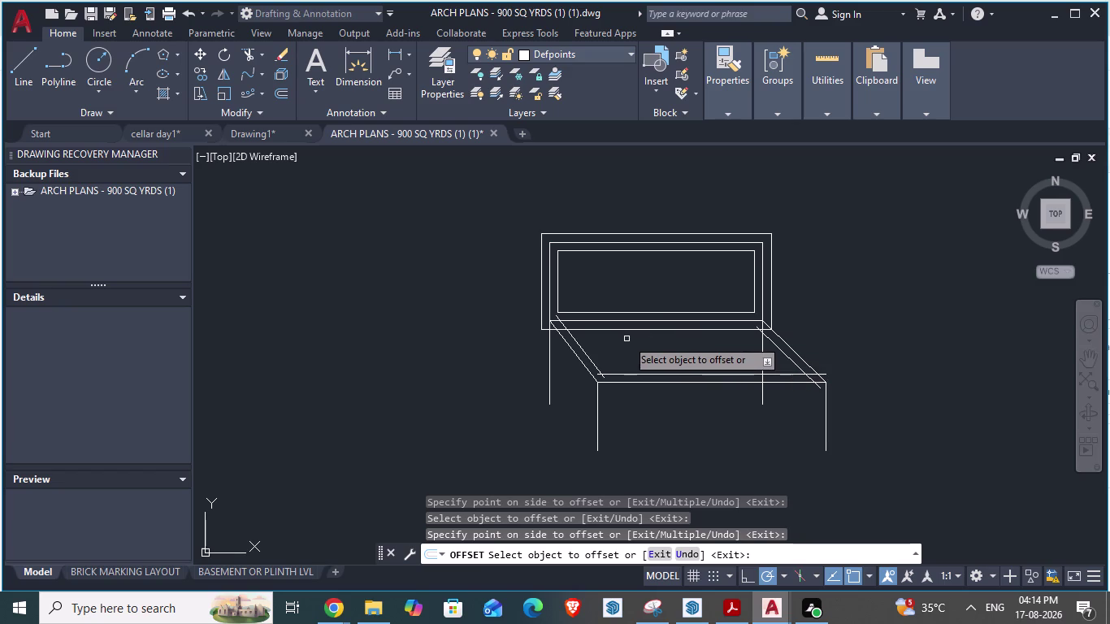
key(ctrl+z)
key(Escape)
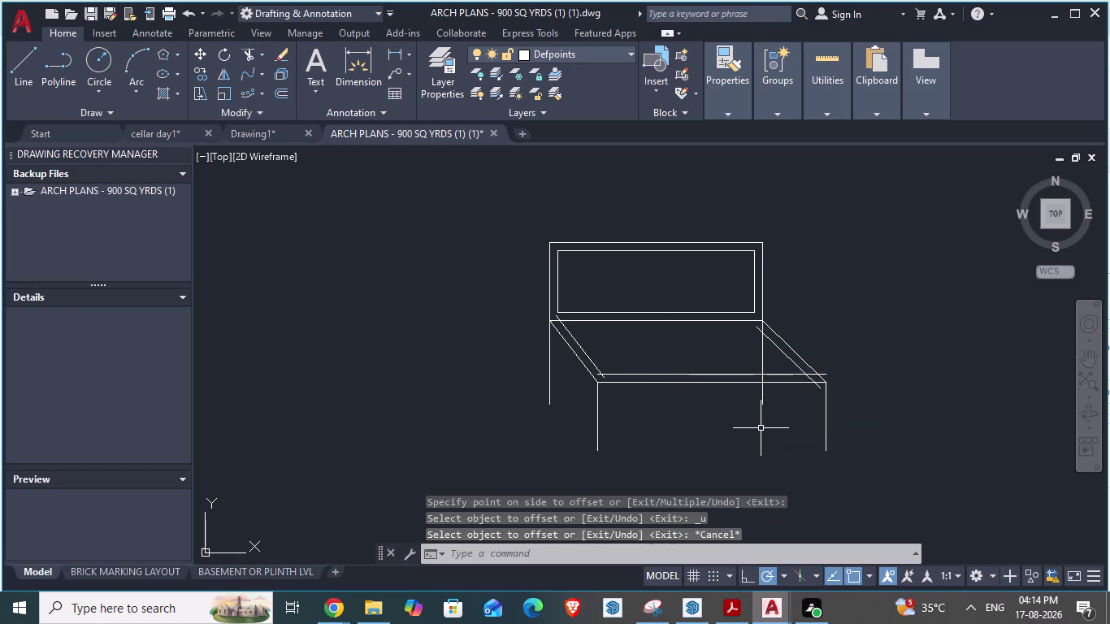
Zoom out around the chair and start the HATCH command.
scroll(down, 3)
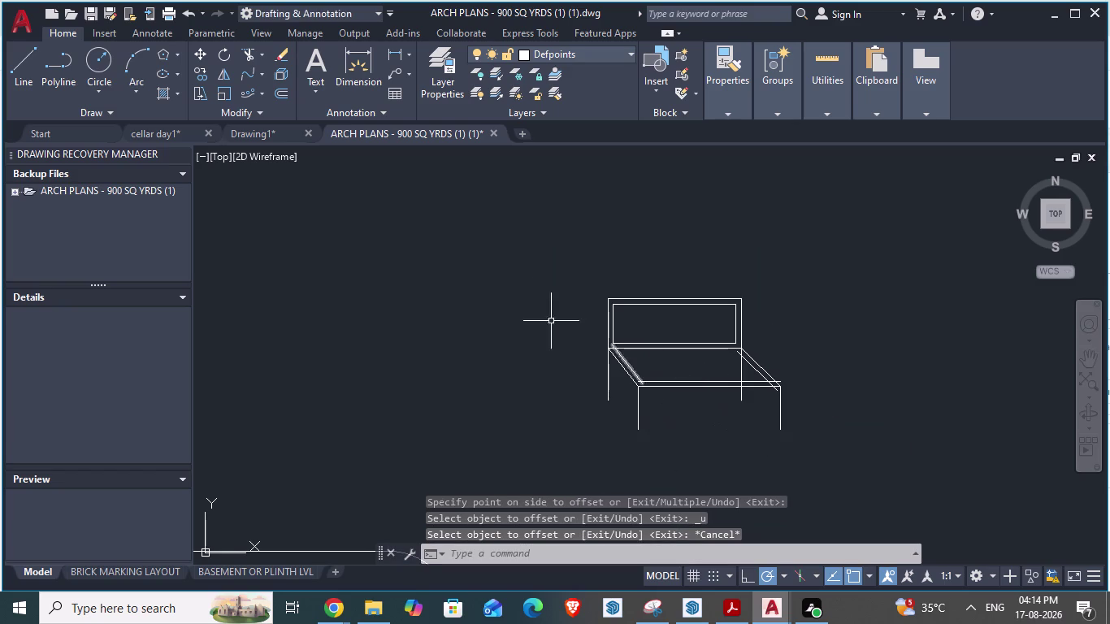
scroll(down, 3)
key(Escape)
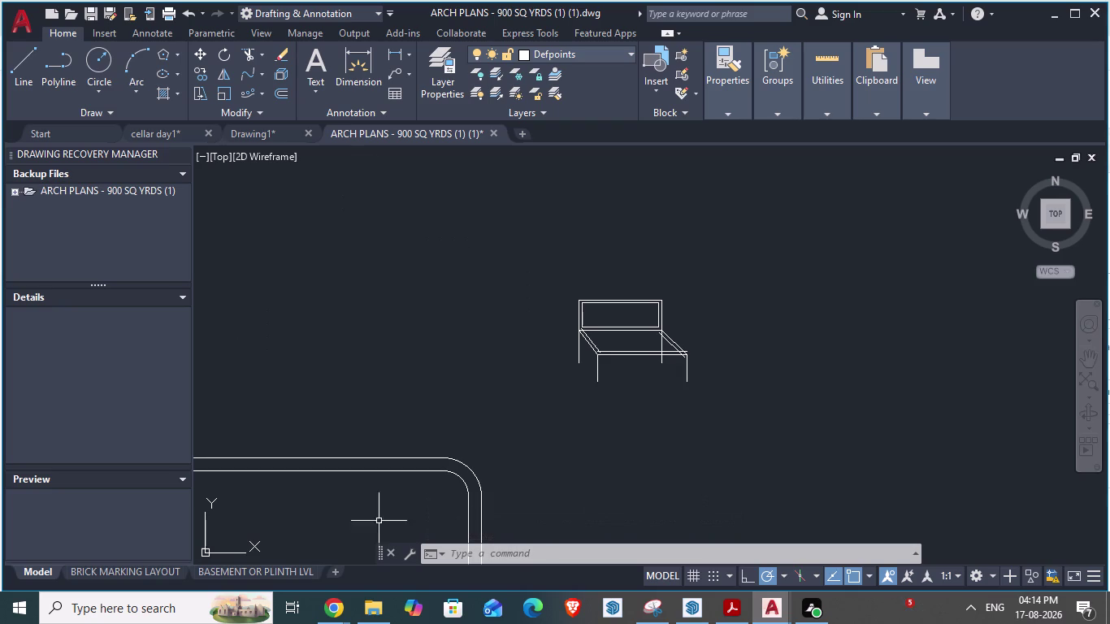
scroll(down, 3)
scroll(down, 3)
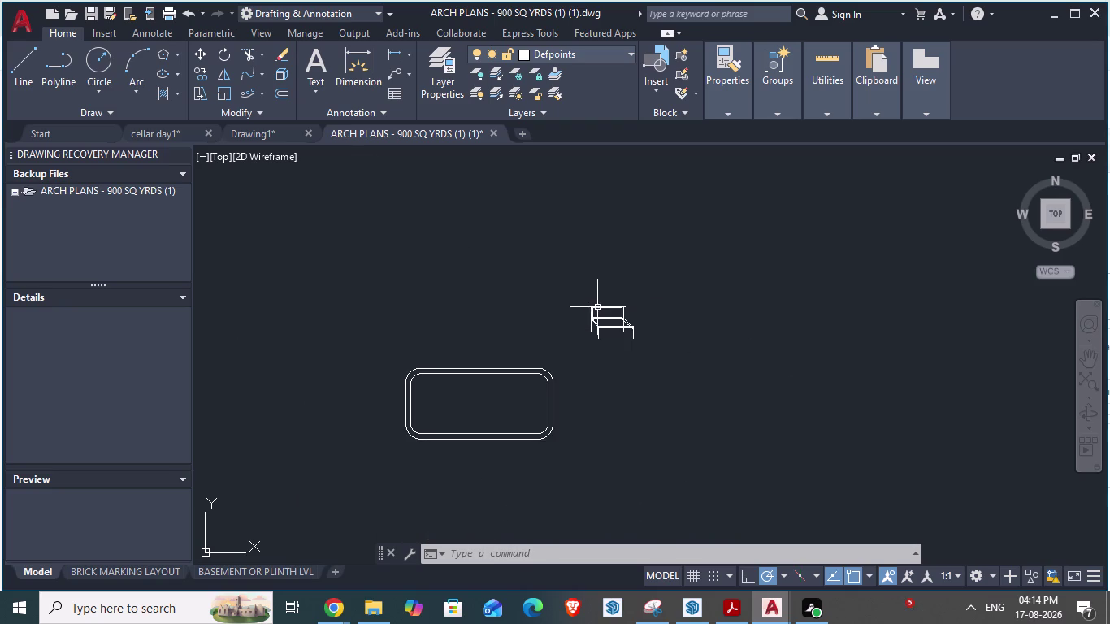
key(Escape)
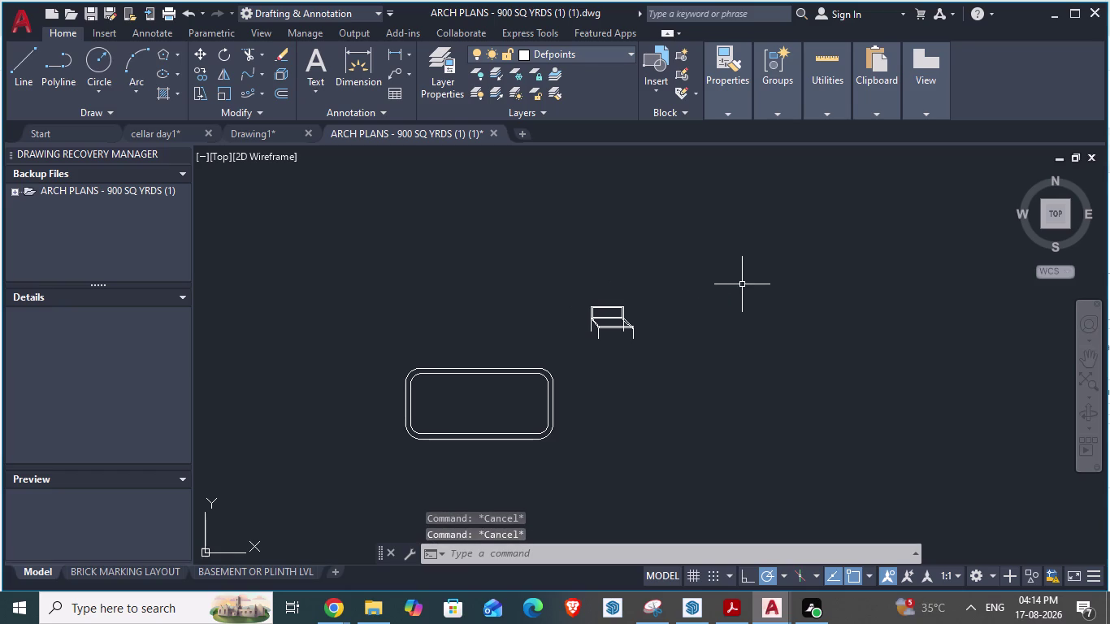
scroll(up, 3)
scroll(up, 3)
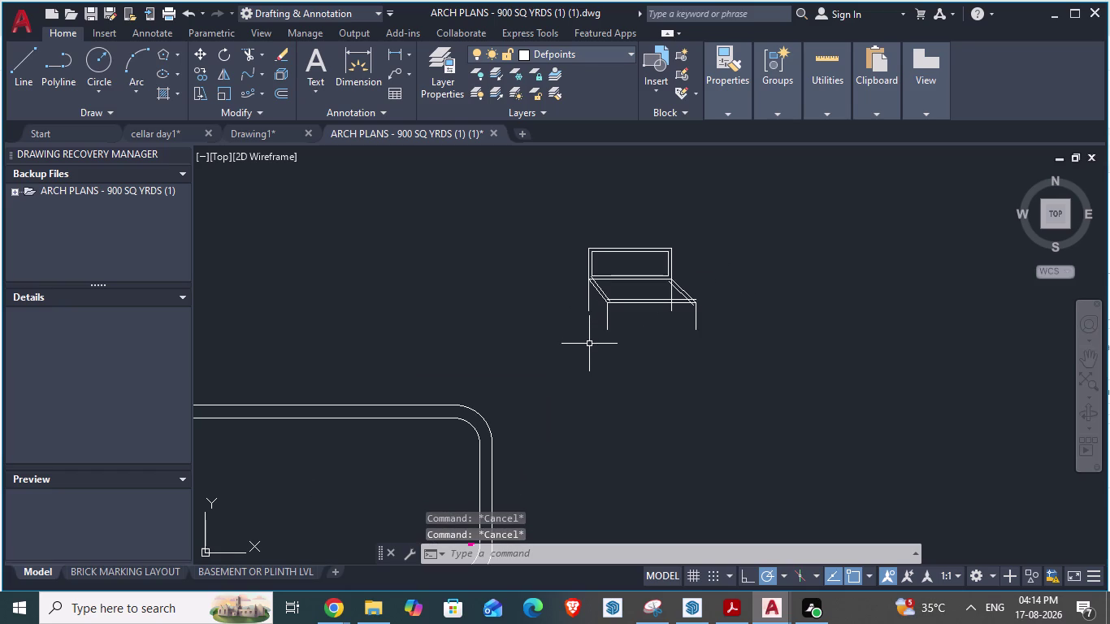
key(h)
key(Return)
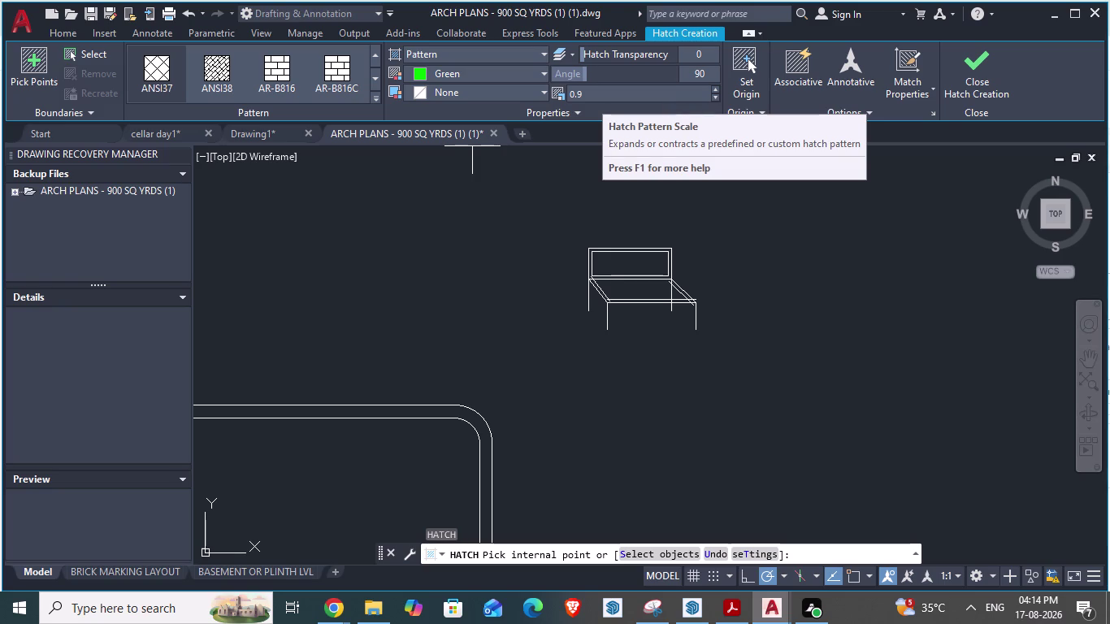
Fill the backrest and seat with the GR_INVCYL blue/yellow gradient.
click(519, 50)
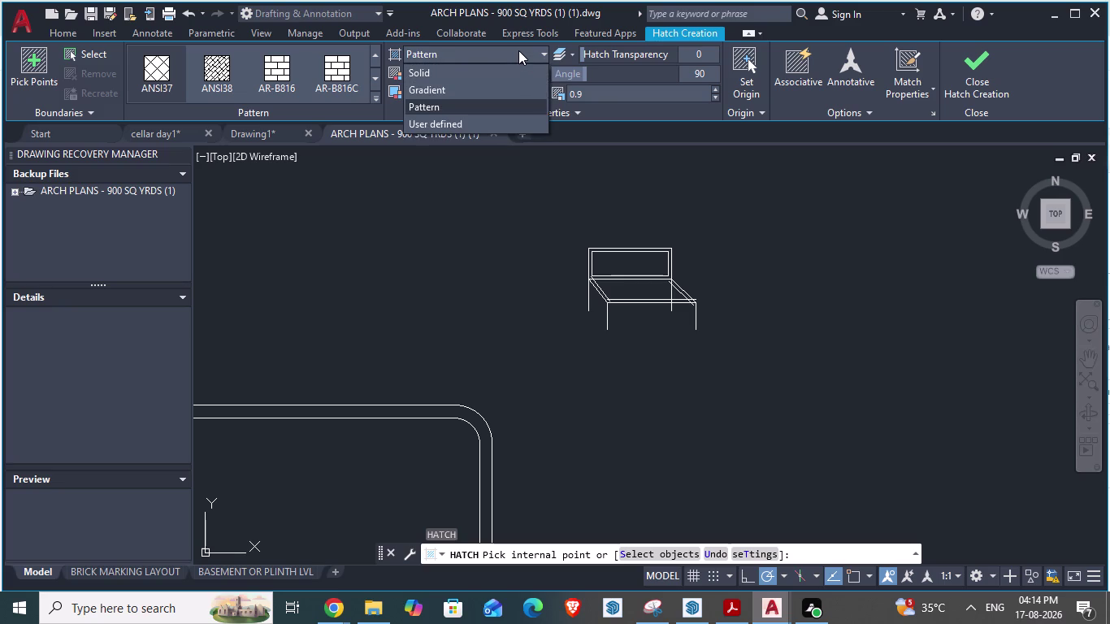
click(429, 89)
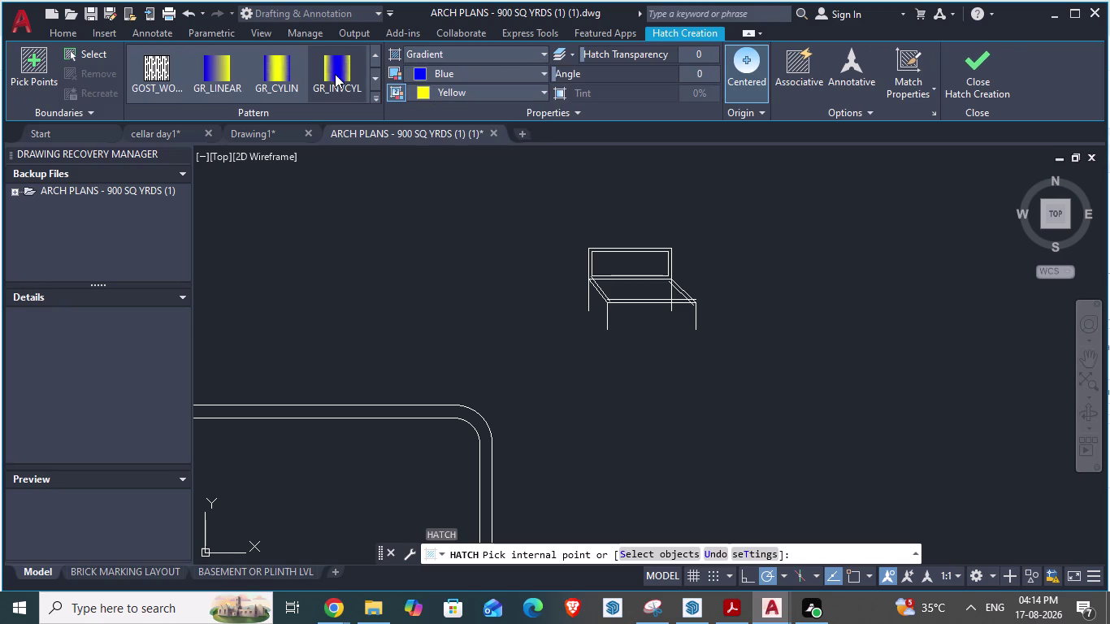
click(331, 68)
click(626, 265)
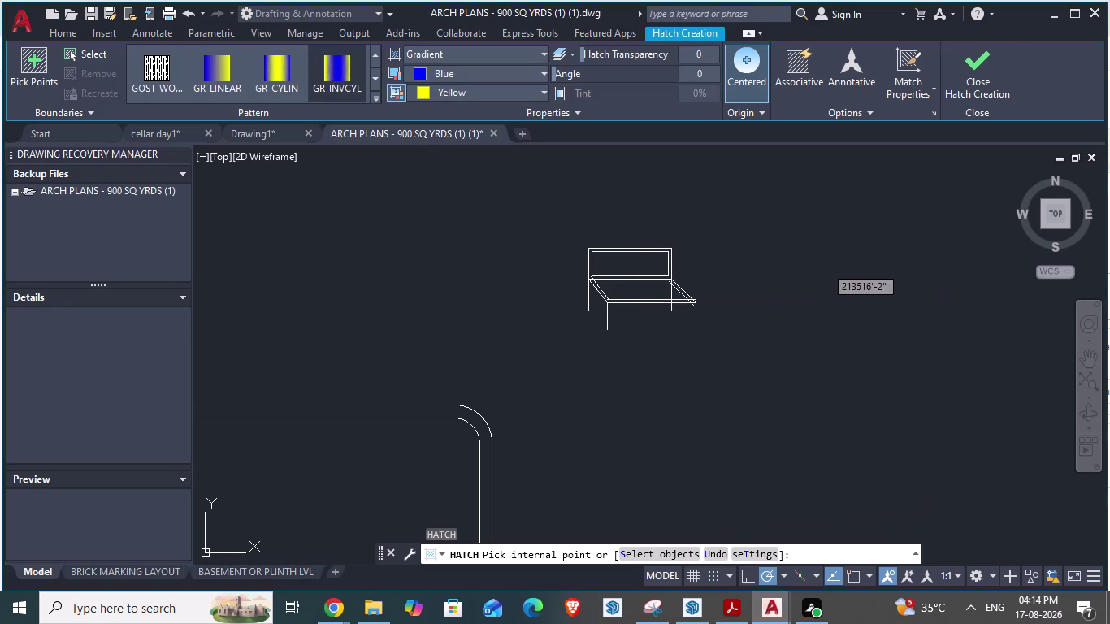
click(627, 290)
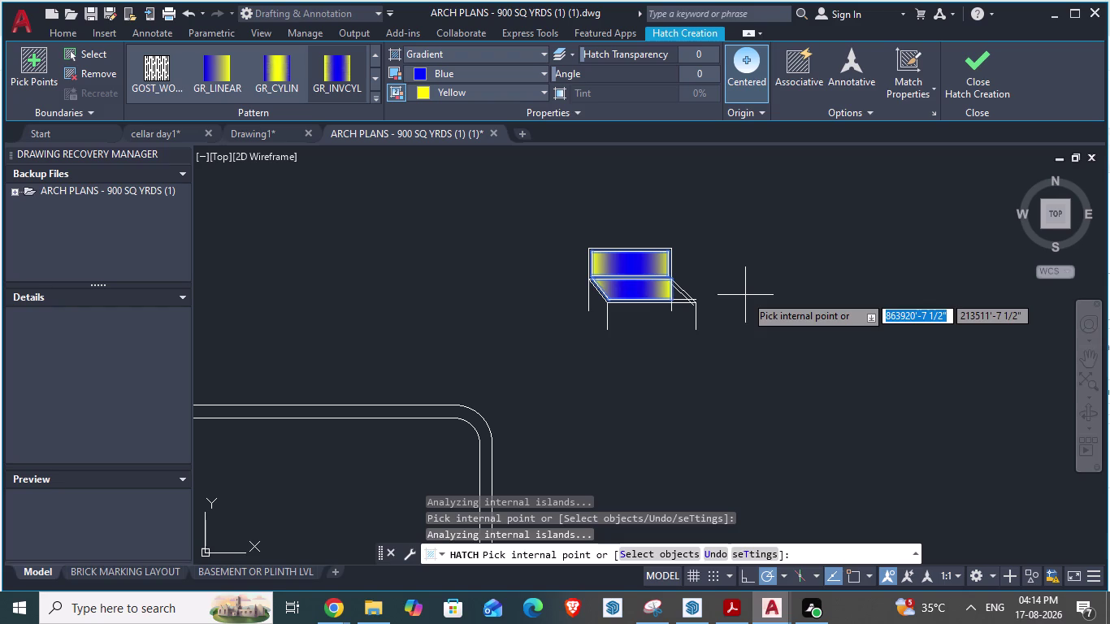
key(Escape)
Select the new gradient hatch to reopen it for editing.
scroll(down, 3)
scroll(up, 3)
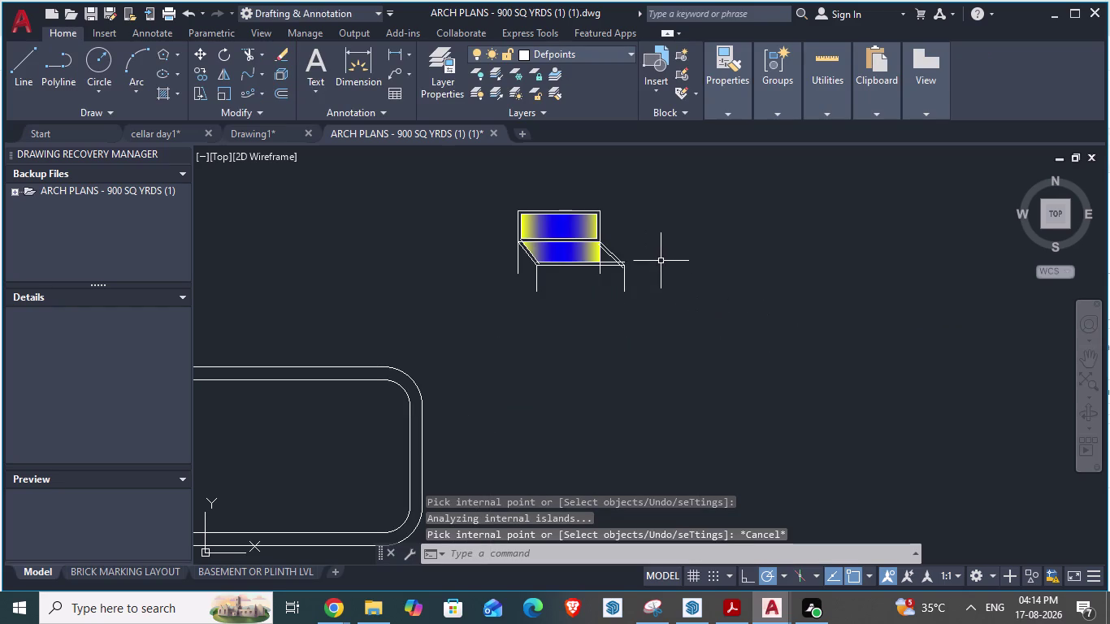
scroll(up, 3)
scroll(down, 3)
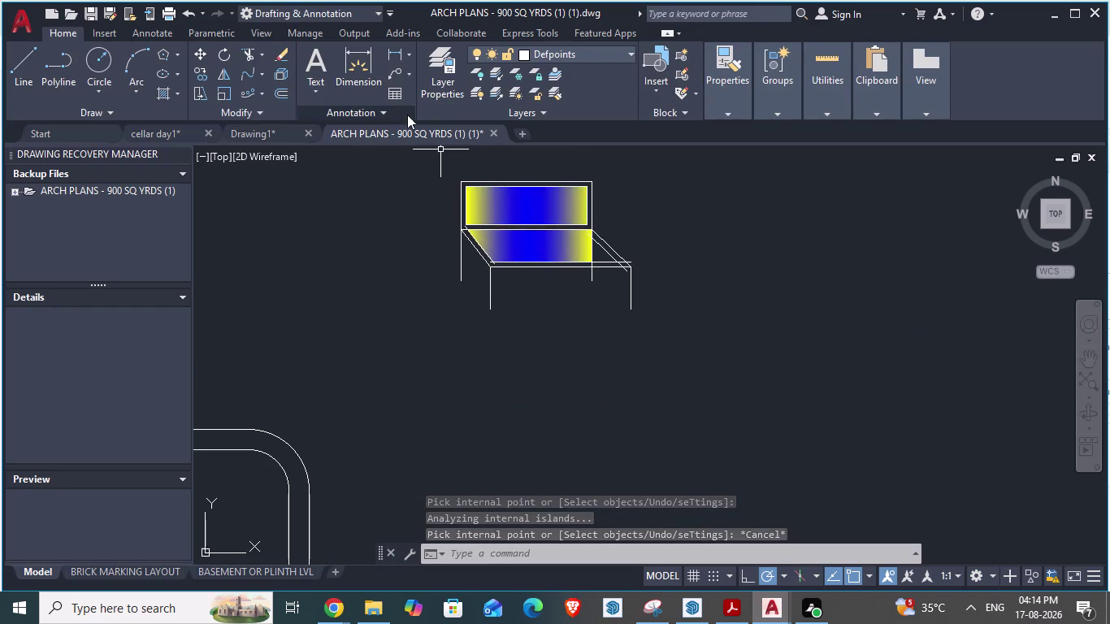
click(537, 205)
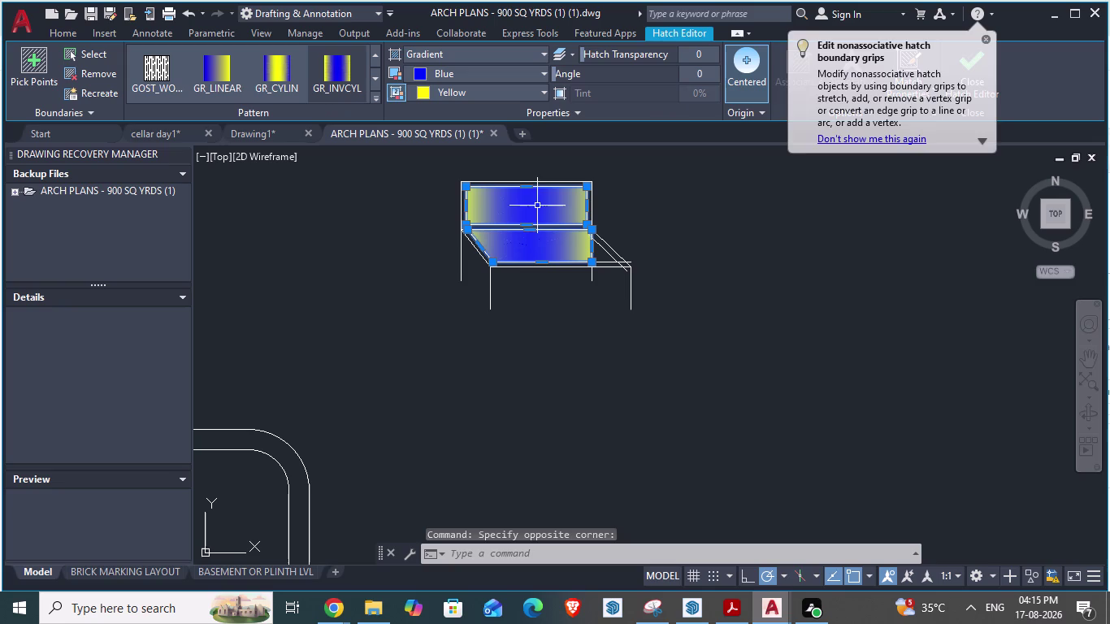
Select the chair seat's gradient hatch after cancelling stray window selections.
click(992, 38)
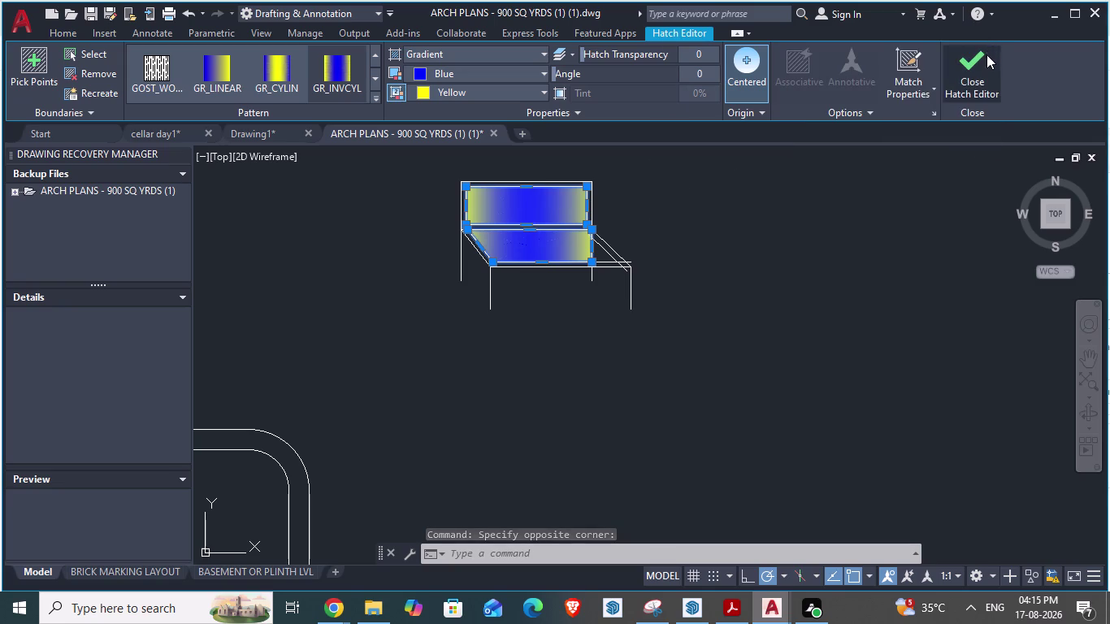
click(916, 73)
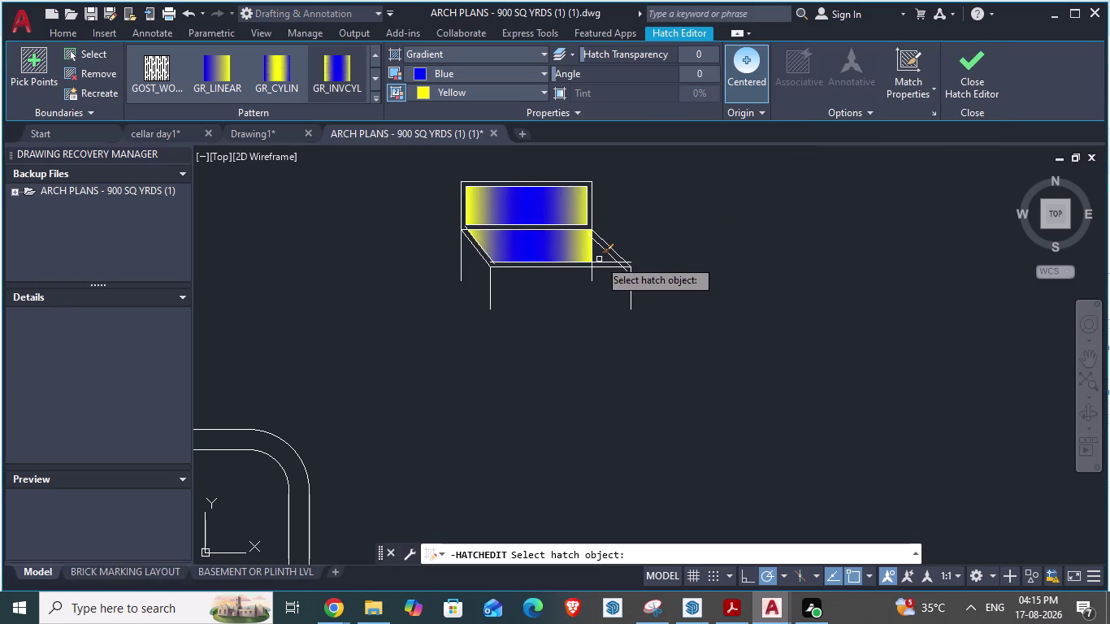
click(552, 247)
click(603, 257)
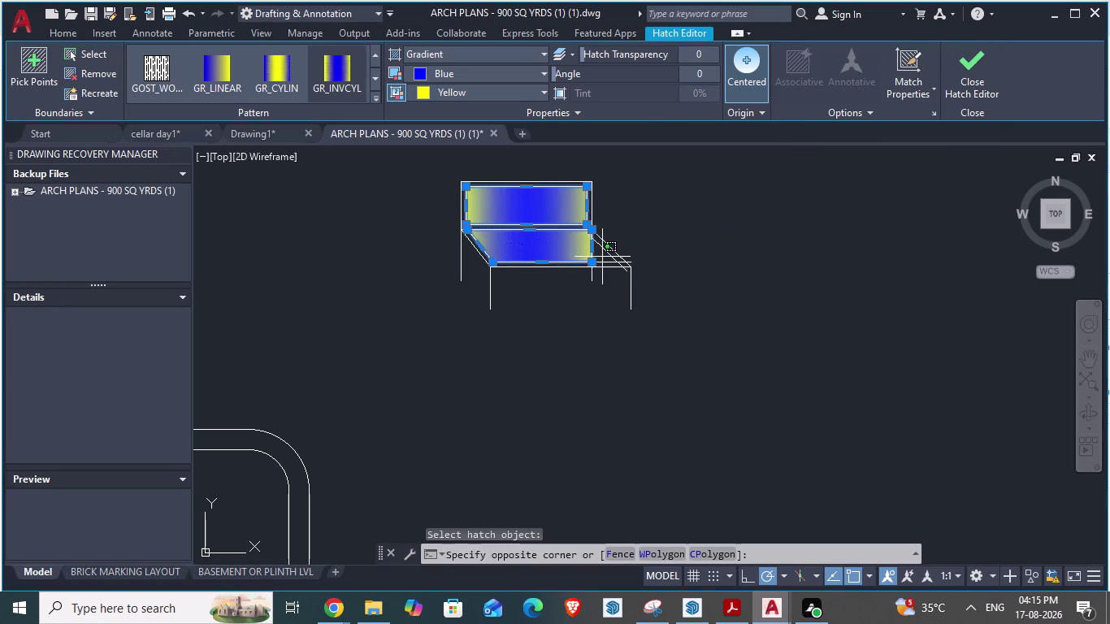
scroll(up, 3)
click(442, 260)
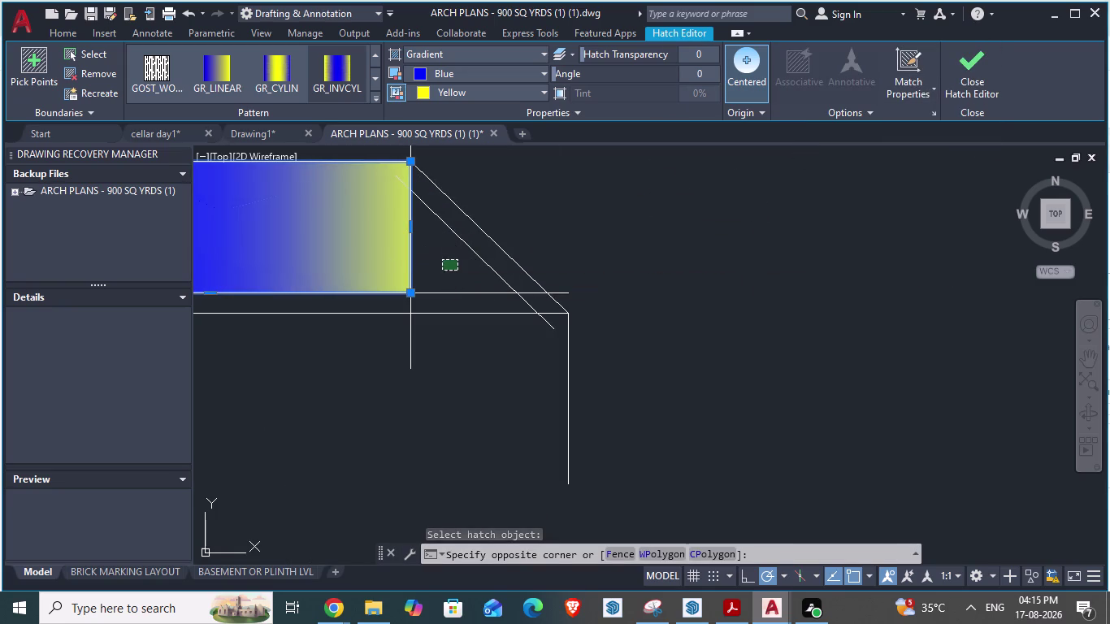
click(447, 263)
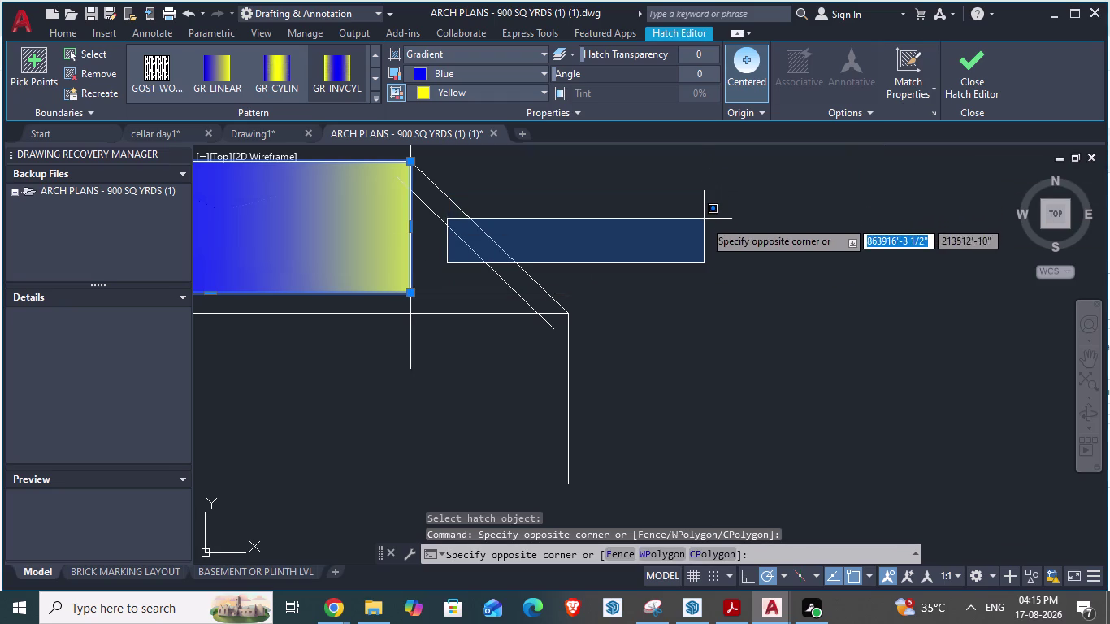
key(Escape)
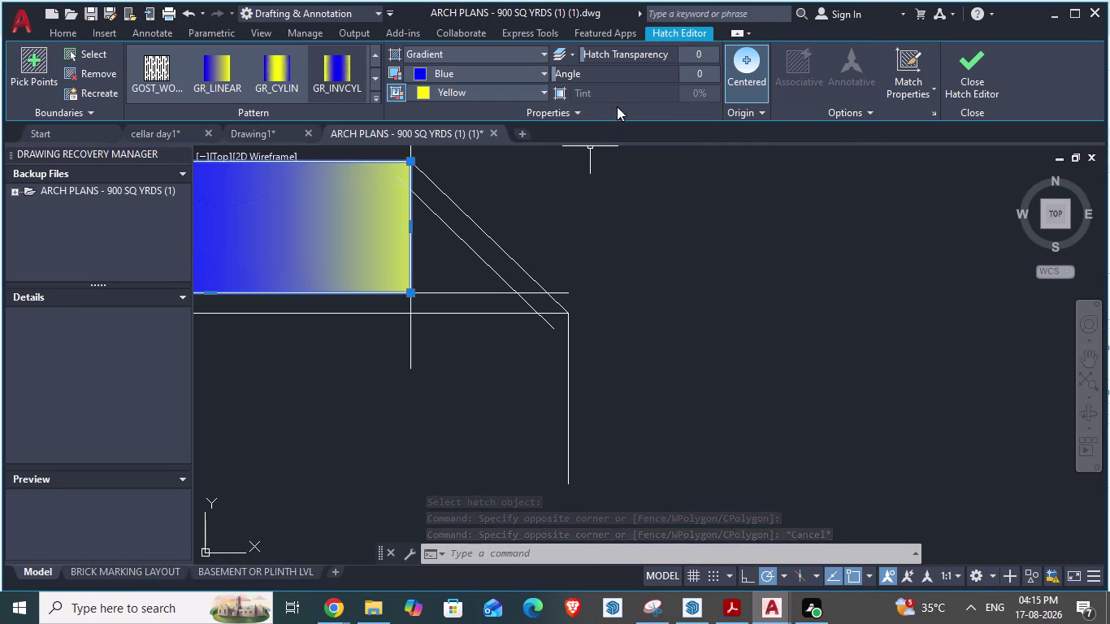
scroll(down, 3)
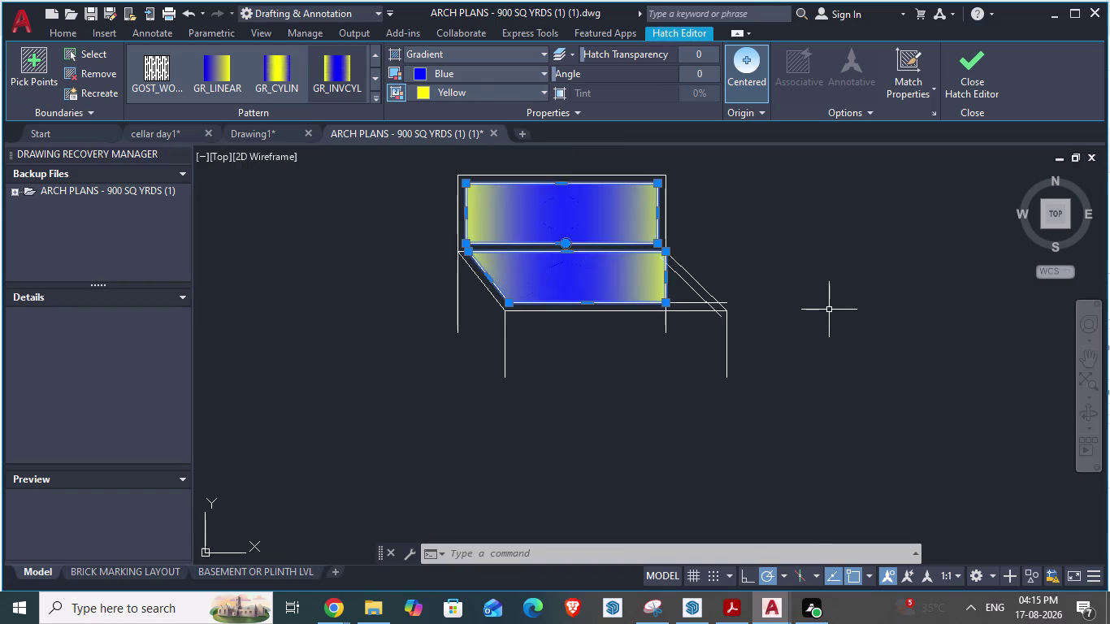
key(Escape)
scroll(up, 3)
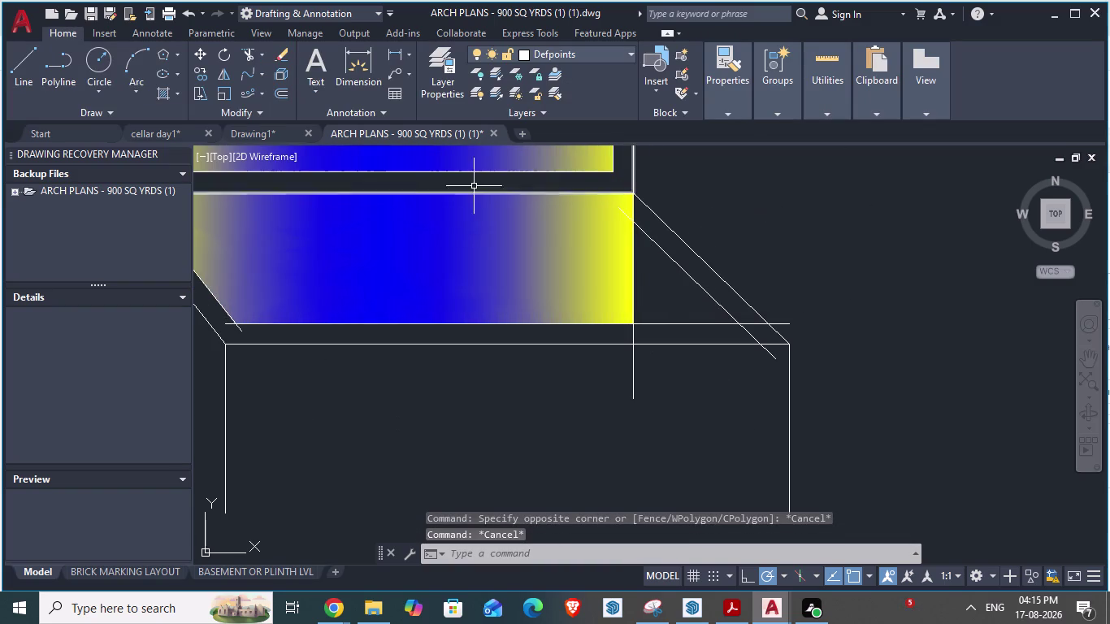
click(459, 257)
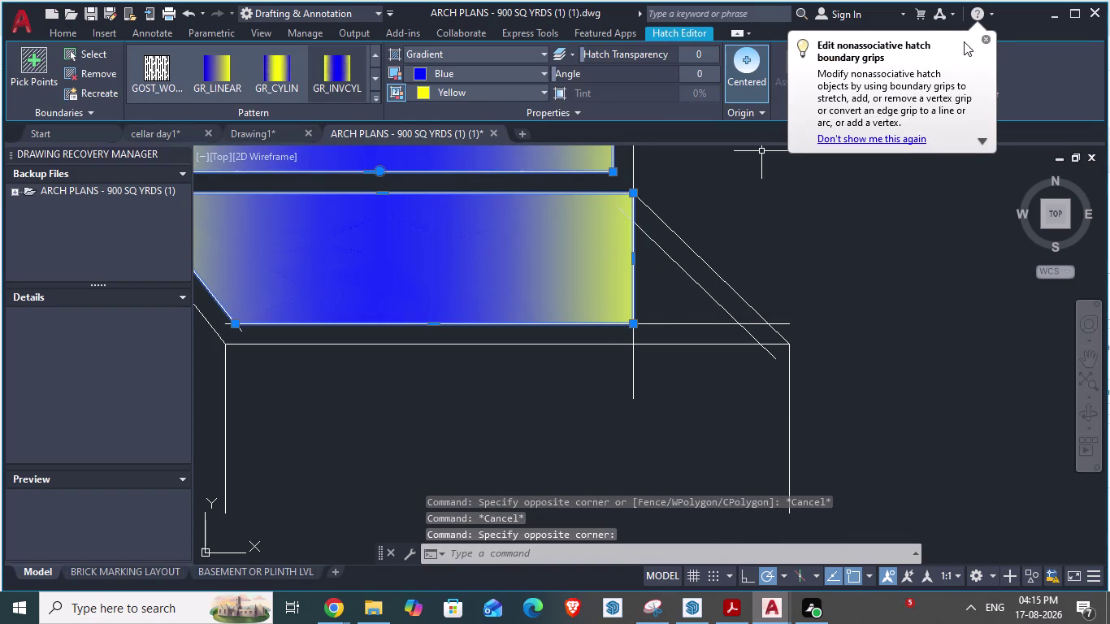
Run Match Properties with source hatch origin and pick the back's GR_INVCYL gradient.
click(990, 36)
click(937, 87)
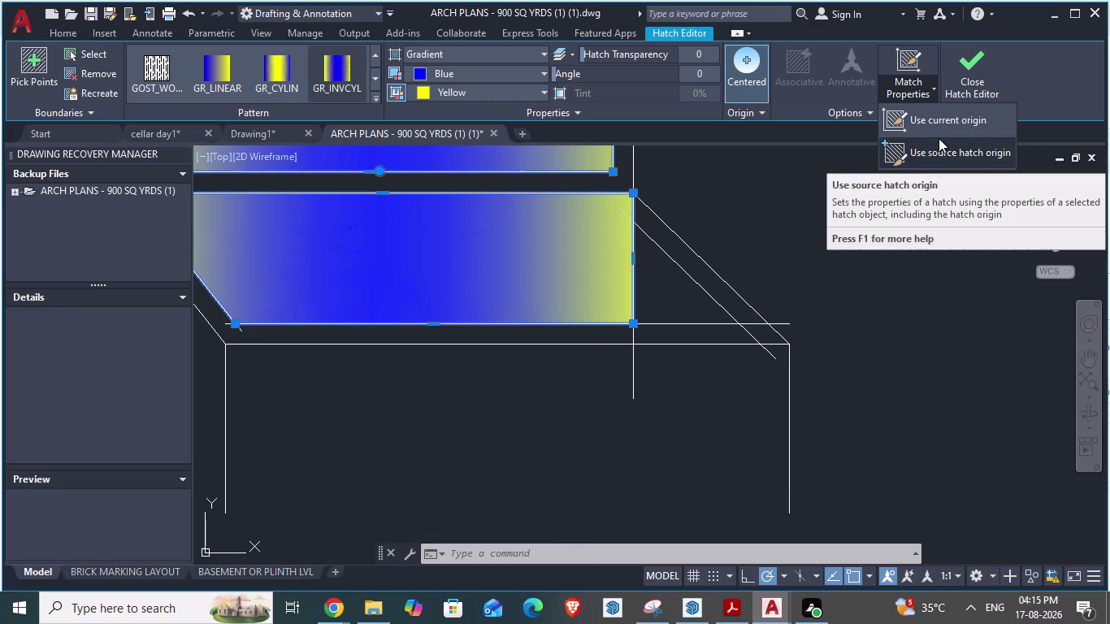
click(939, 151)
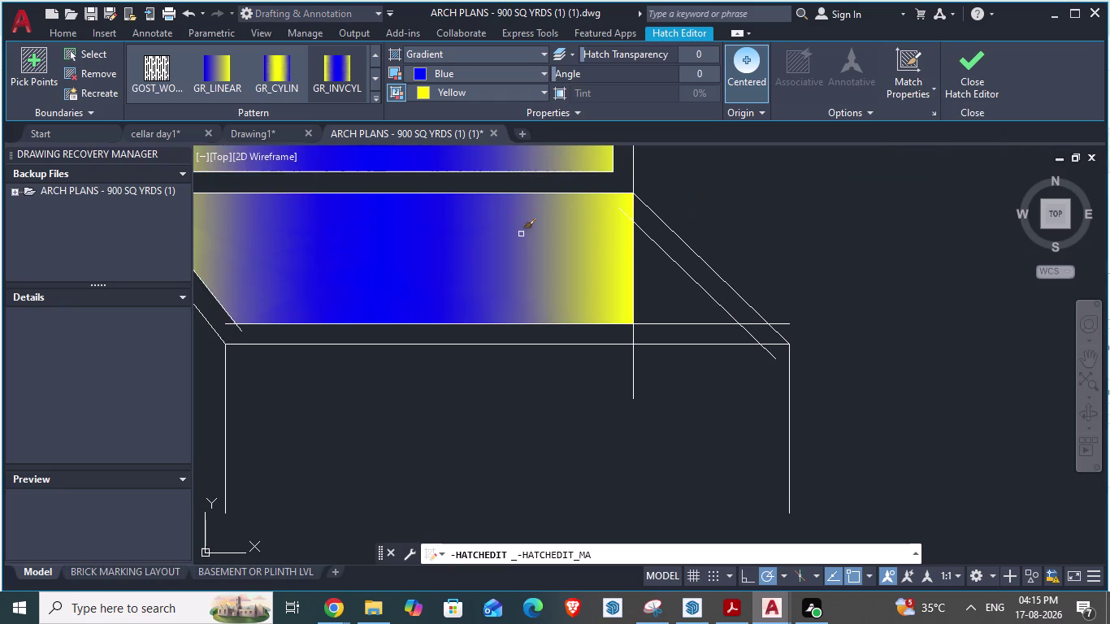
click(653, 283)
click(557, 167)
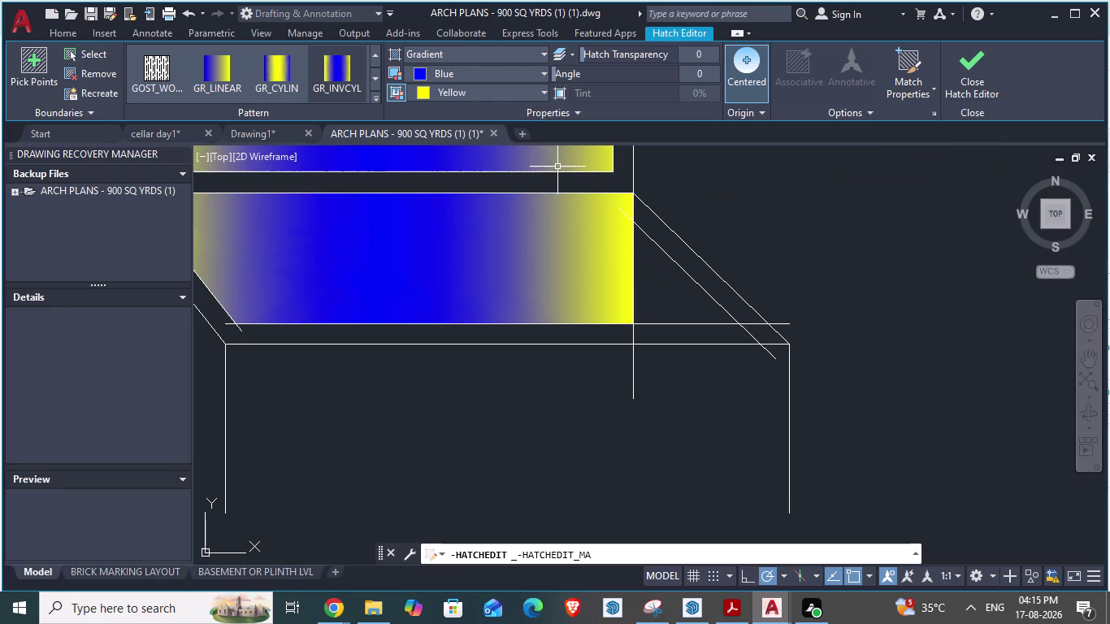
click(658, 297)
click(658, 283)
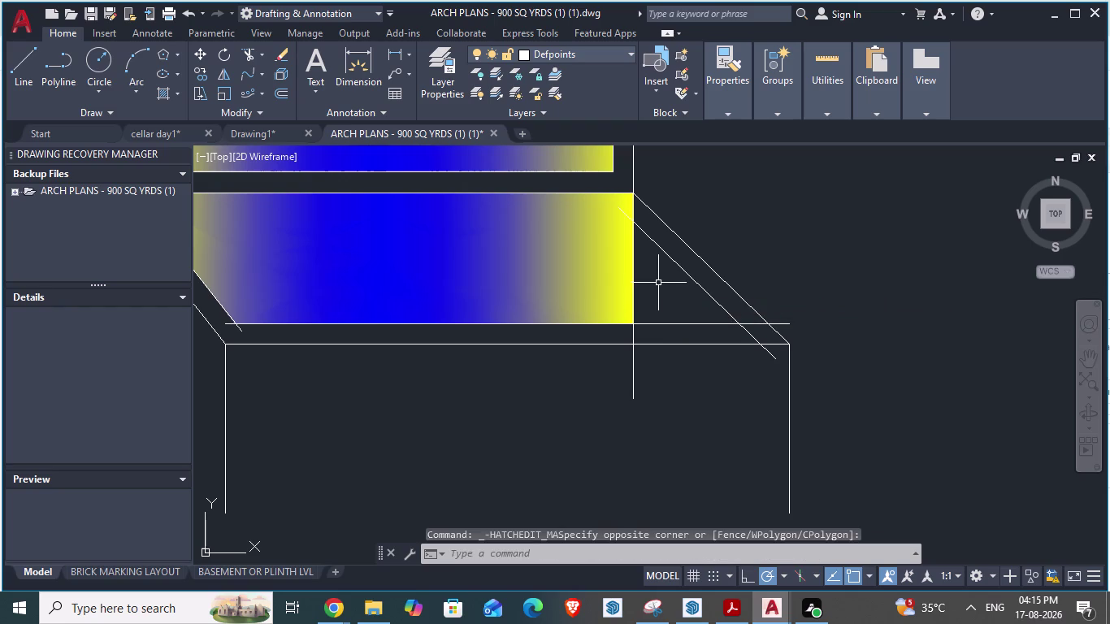
click(658, 282)
middle_drag(664, 281, 673, 297)
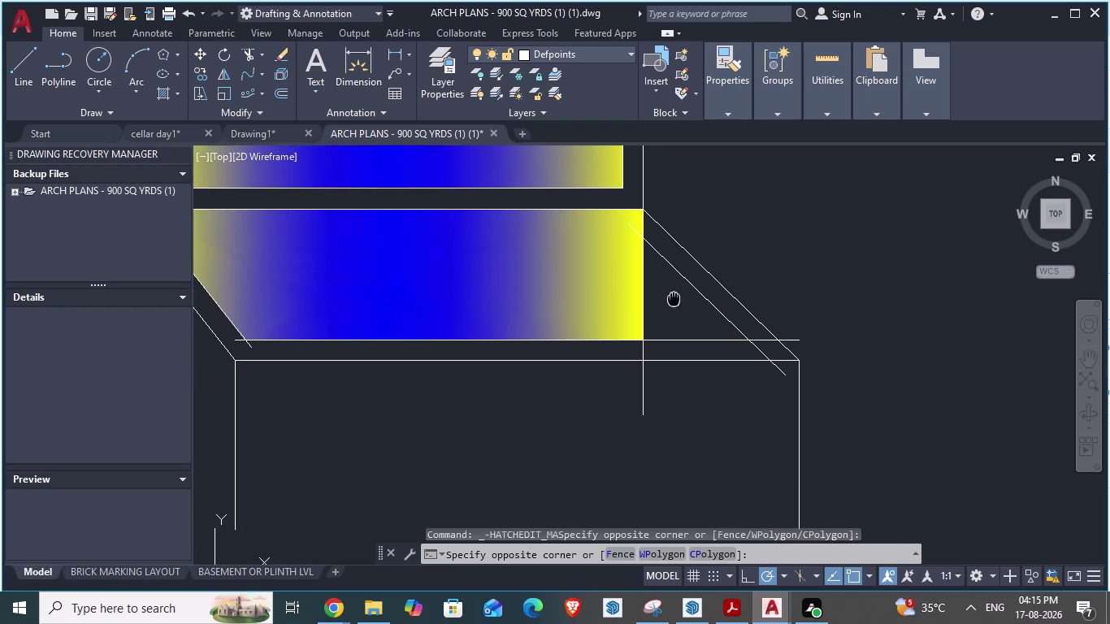
middle_drag(673, 297, 733, 288)
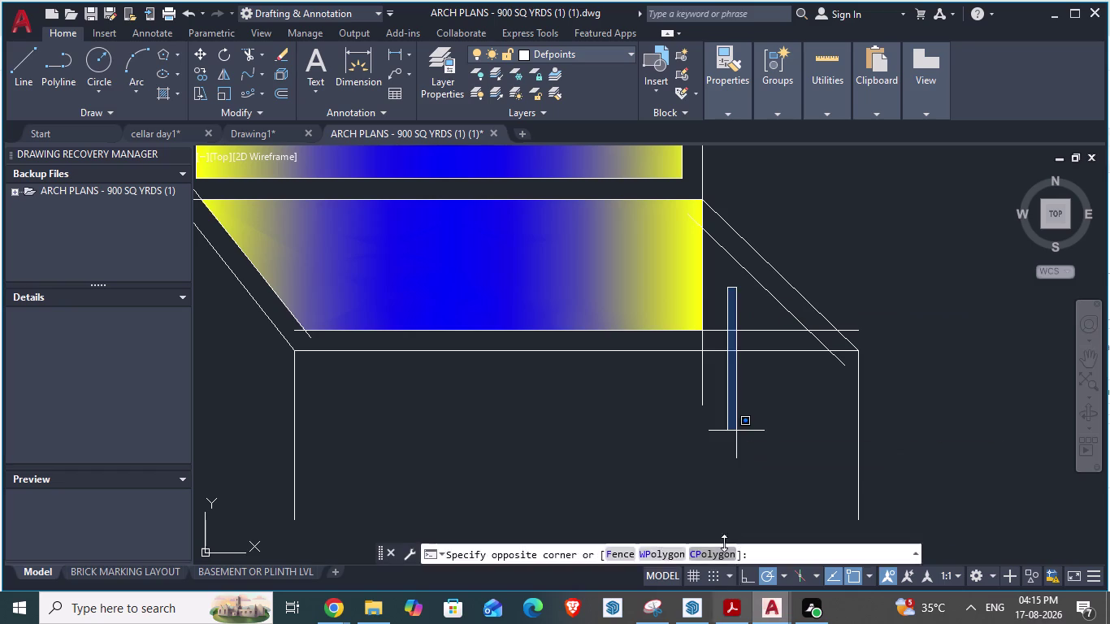
key(Escape)
Apply the back's blue-and-yellow gradient to the seat fill, then clear the selection.
scroll(down, 3)
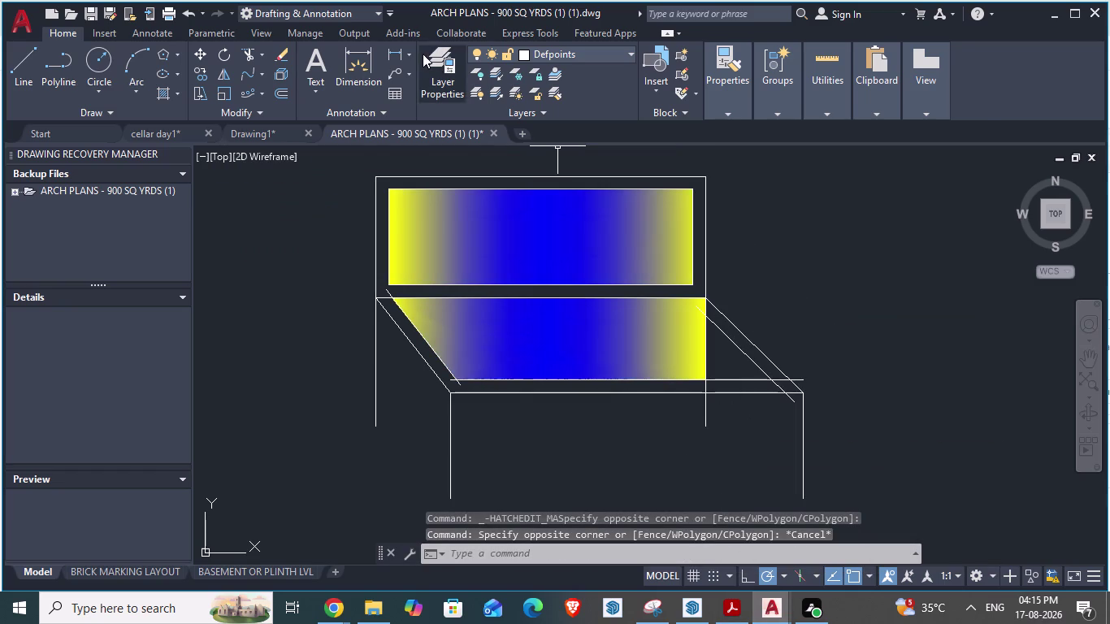
click(555, 366)
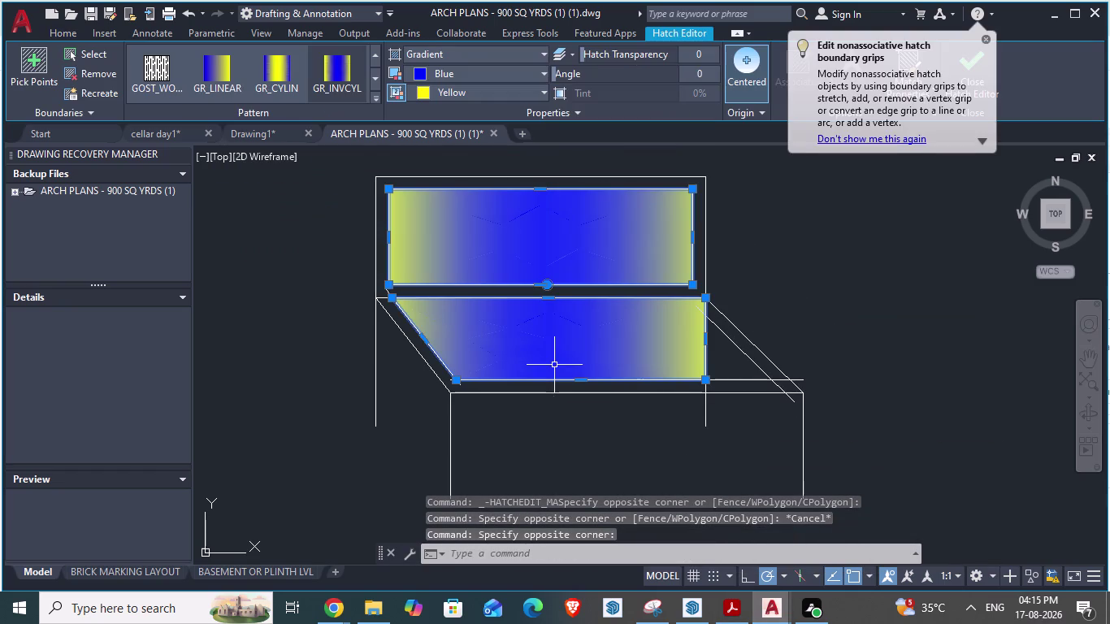
click(331, 73)
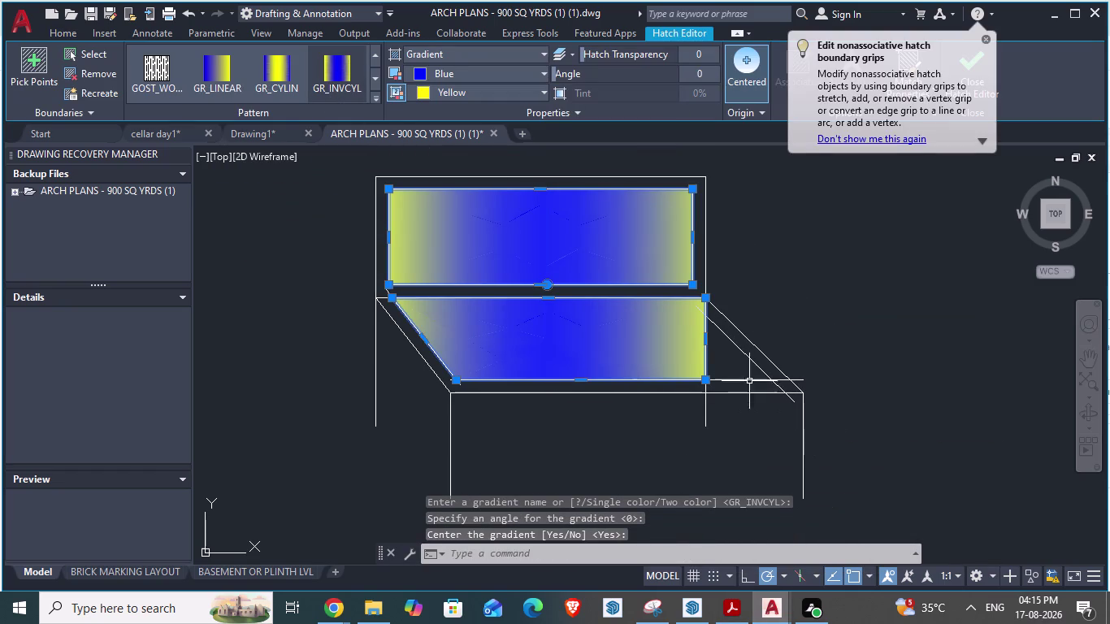
click(734, 367)
click(731, 345)
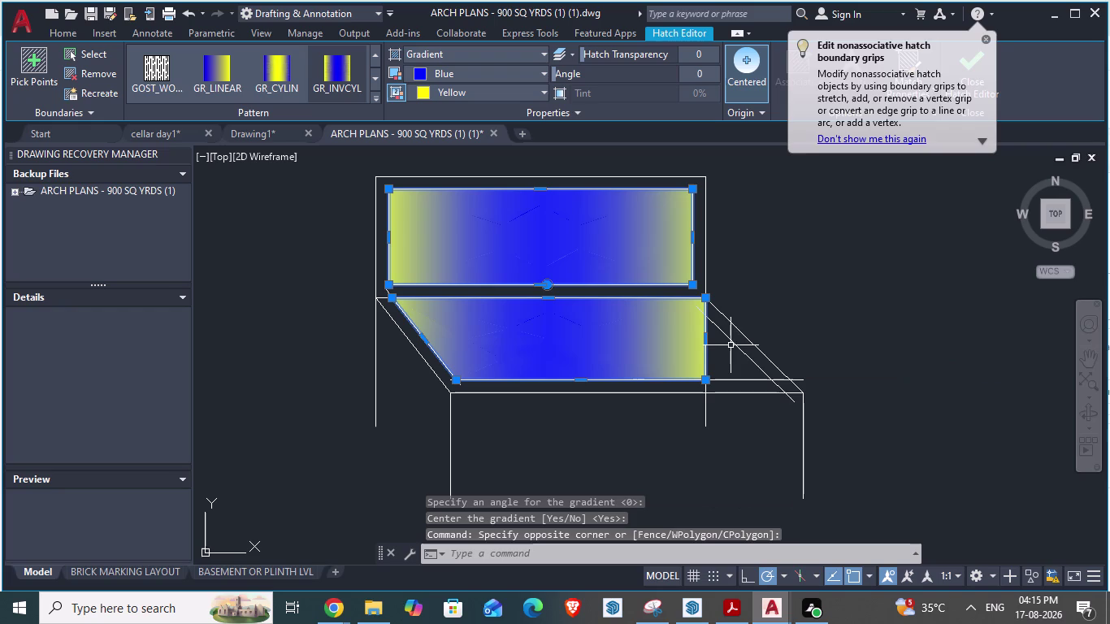
click(739, 346)
click(723, 383)
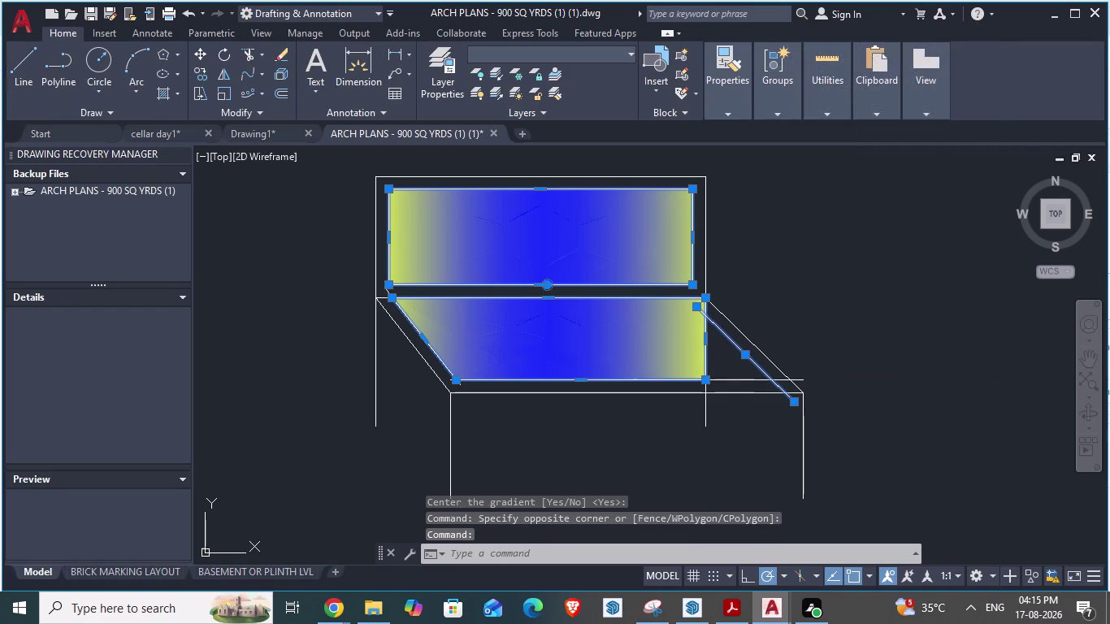
click(724, 378)
key(Escape)
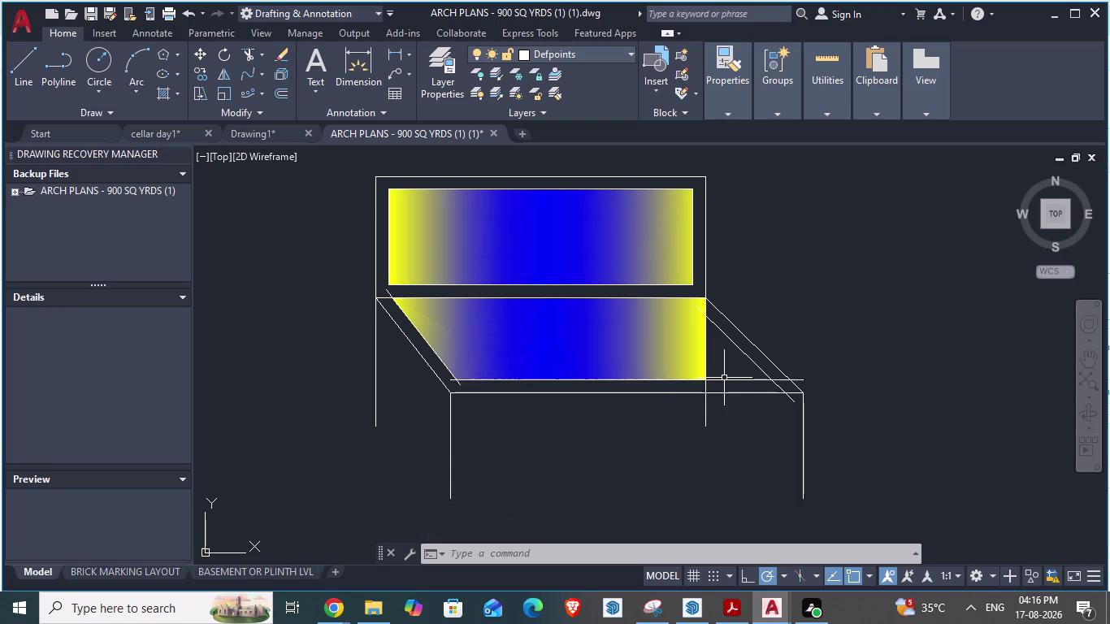
Zoom out to show the chair beside the rounded table and start ARRAY with AR.
key(Escape)
scroll(down, 3)
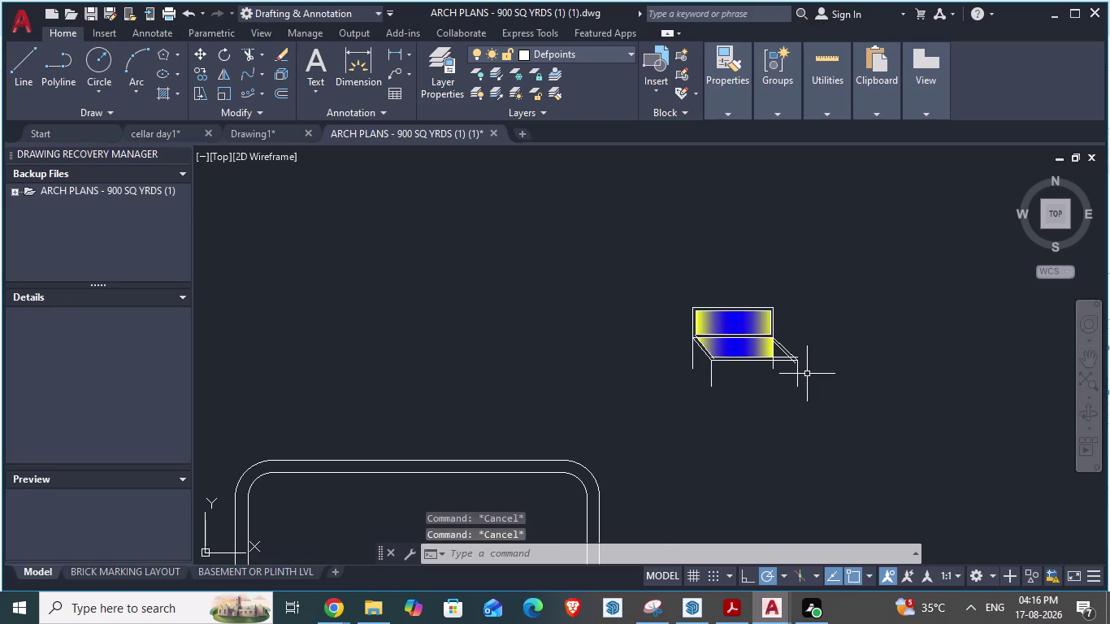
scroll(down, 3)
key(Escape)
scroll(down, 3)
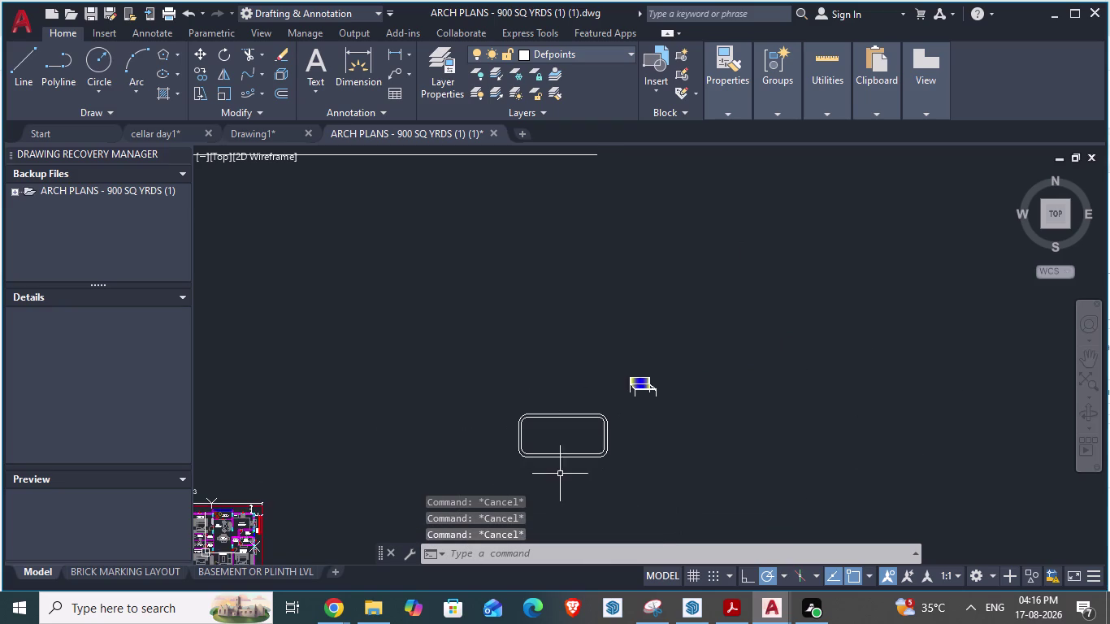
scroll(up, 3)
key(a)
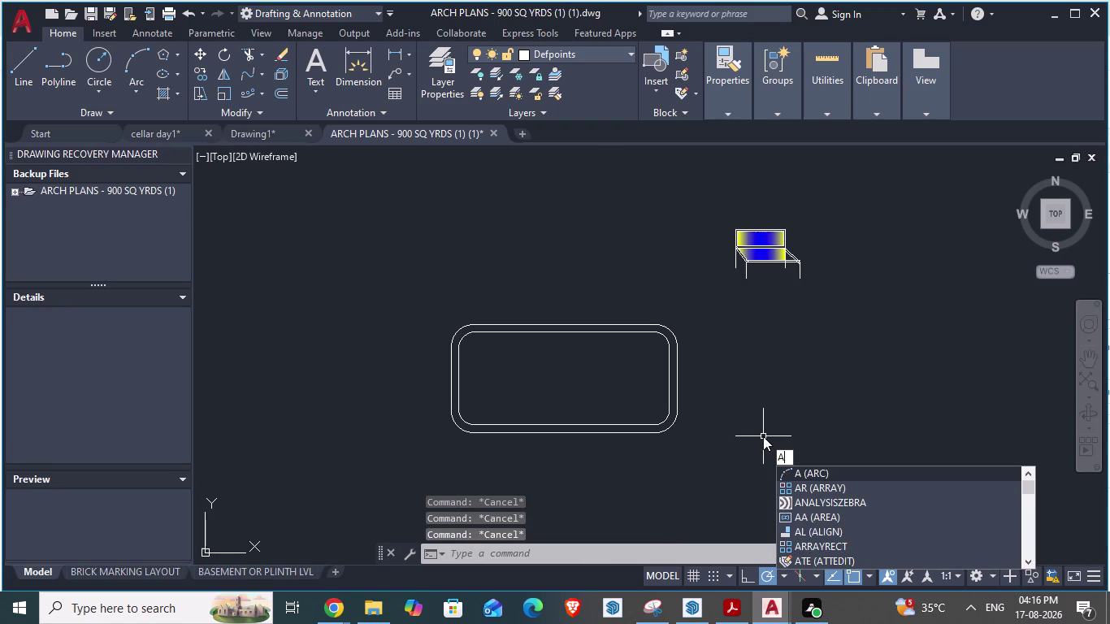
key(r)
key(Return)
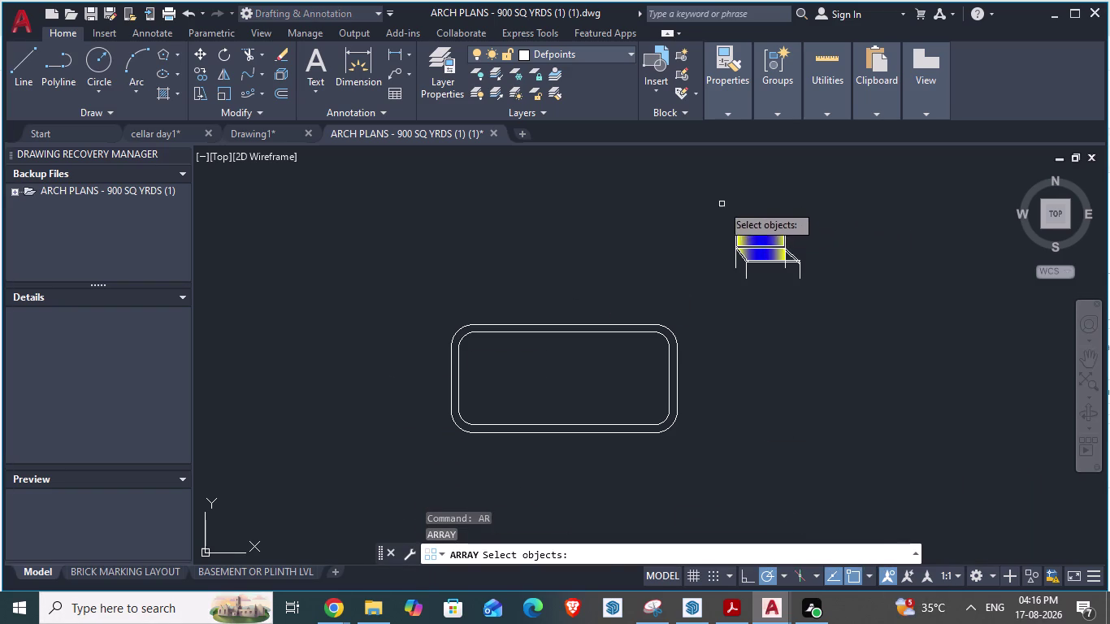
Restart ARRAY and window-select all of the chair's objects.
drag(713, 201, 742, 323)
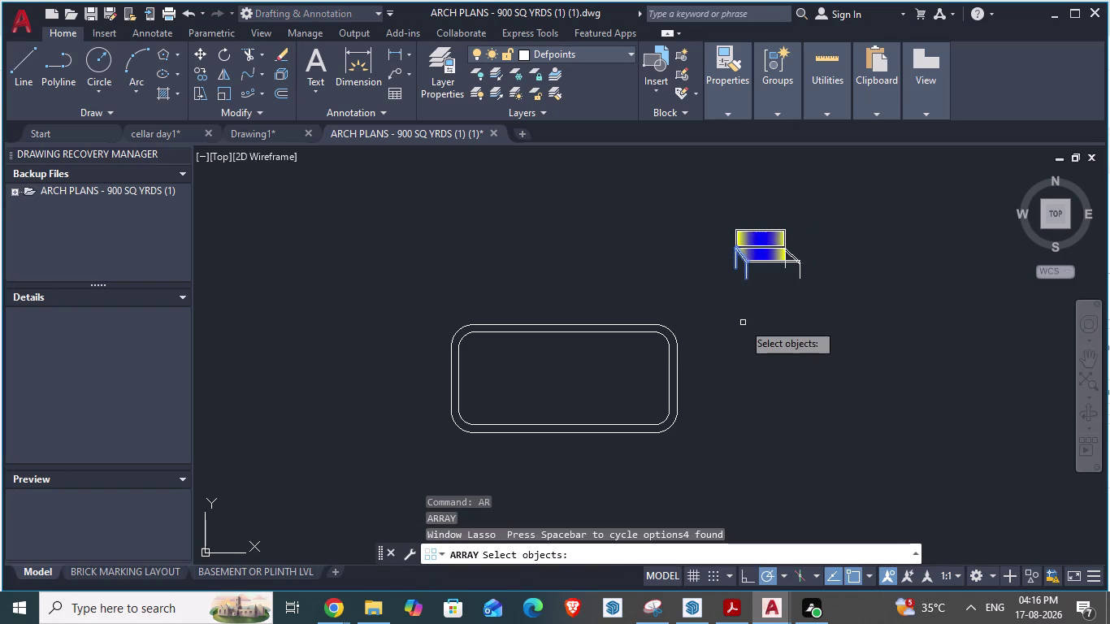
key(Escape)
text(ar)
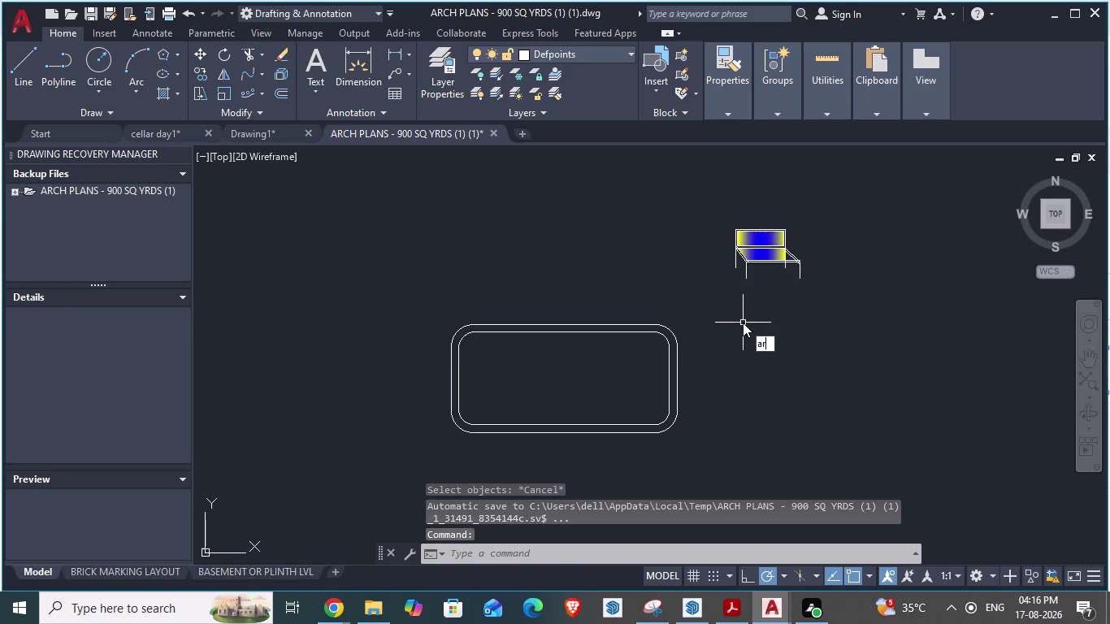
key(Return)
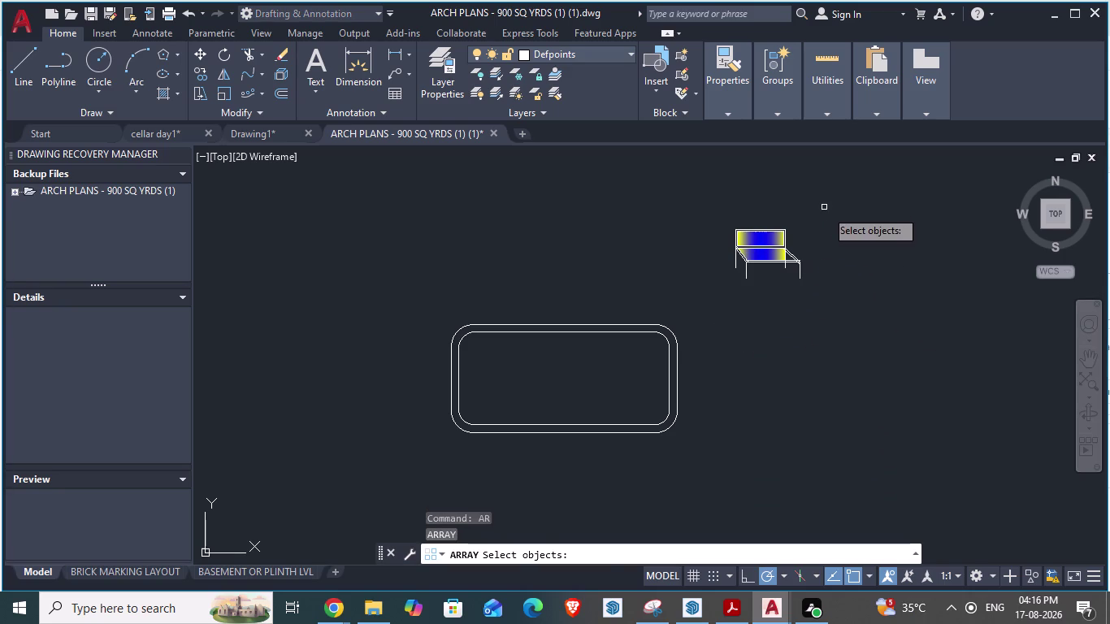
click(831, 220)
click(711, 282)
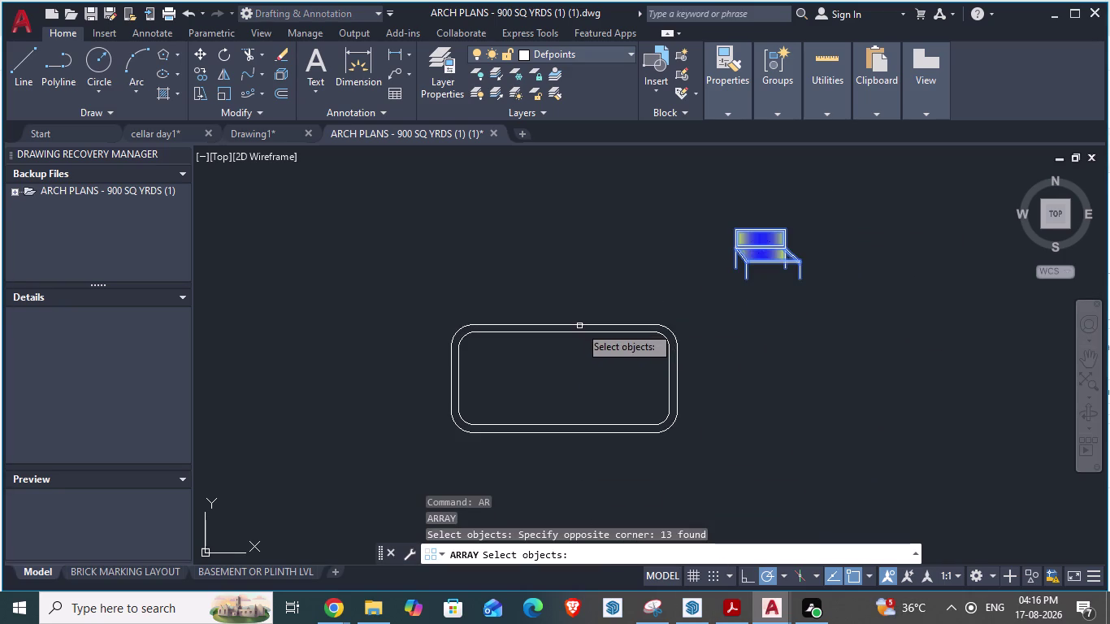
click(775, 256)
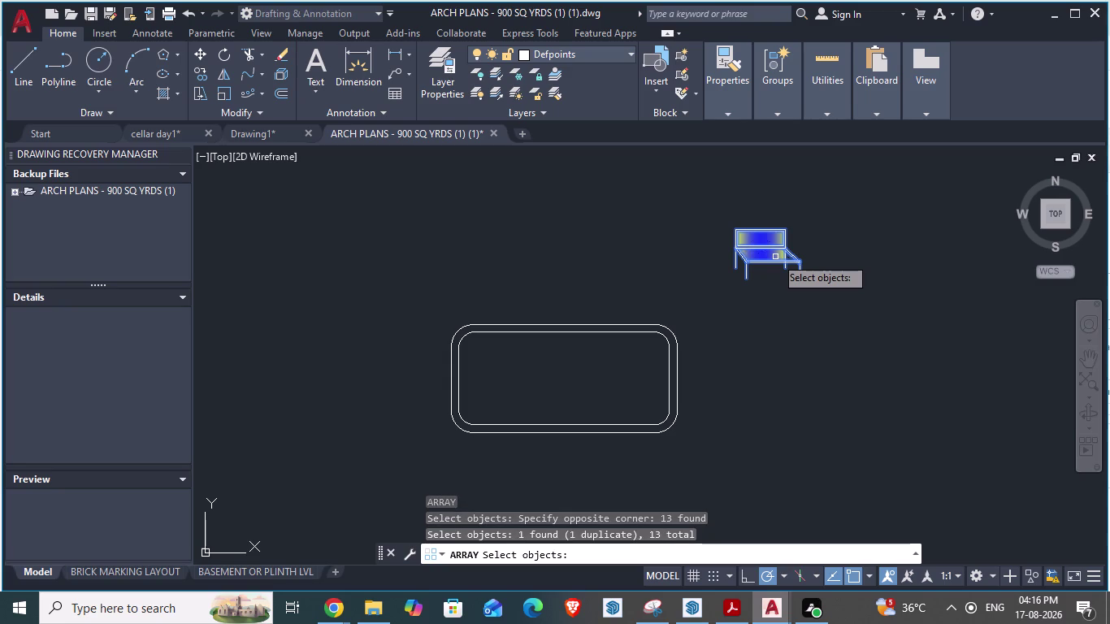
key(Return)
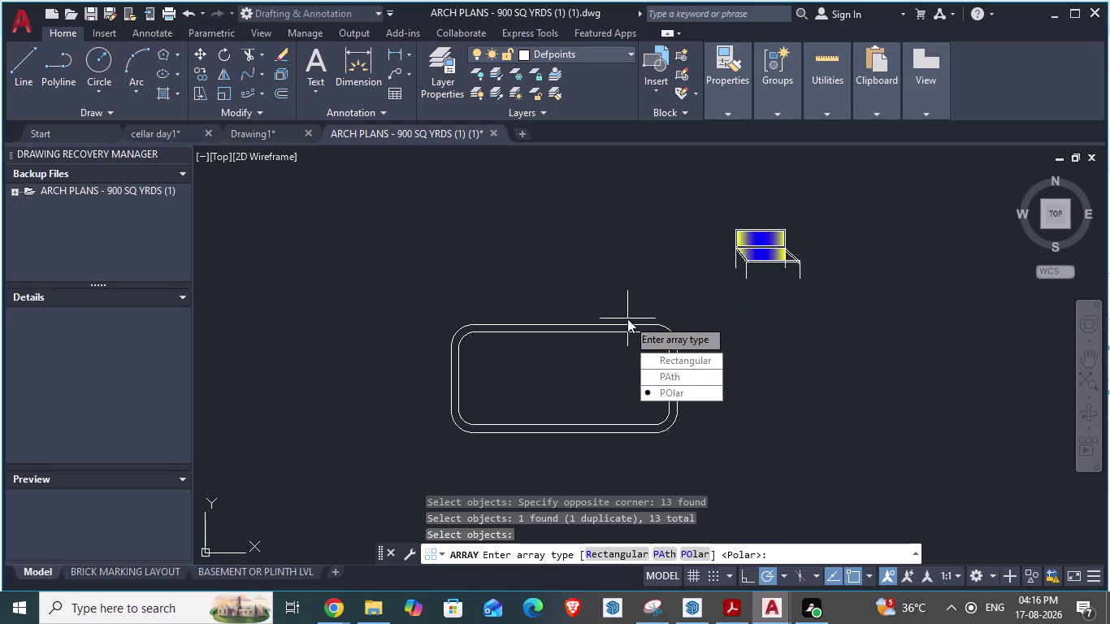
Make it a Path array along the rounded table's outline.
drag(687, 377, 627, 318)
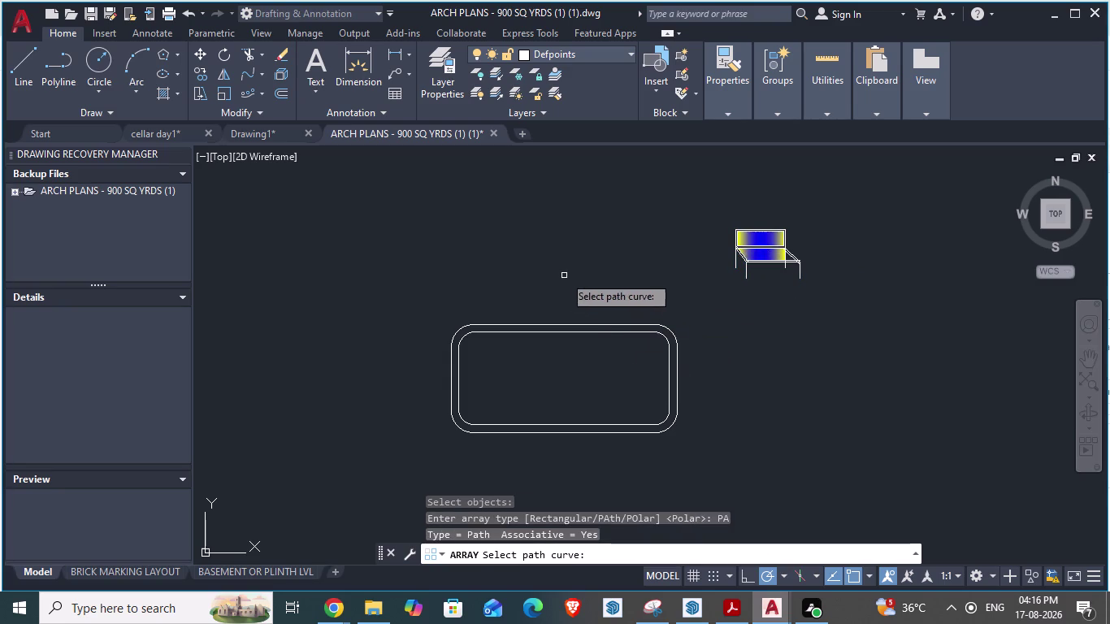
click(564, 323)
scroll(down, 3)
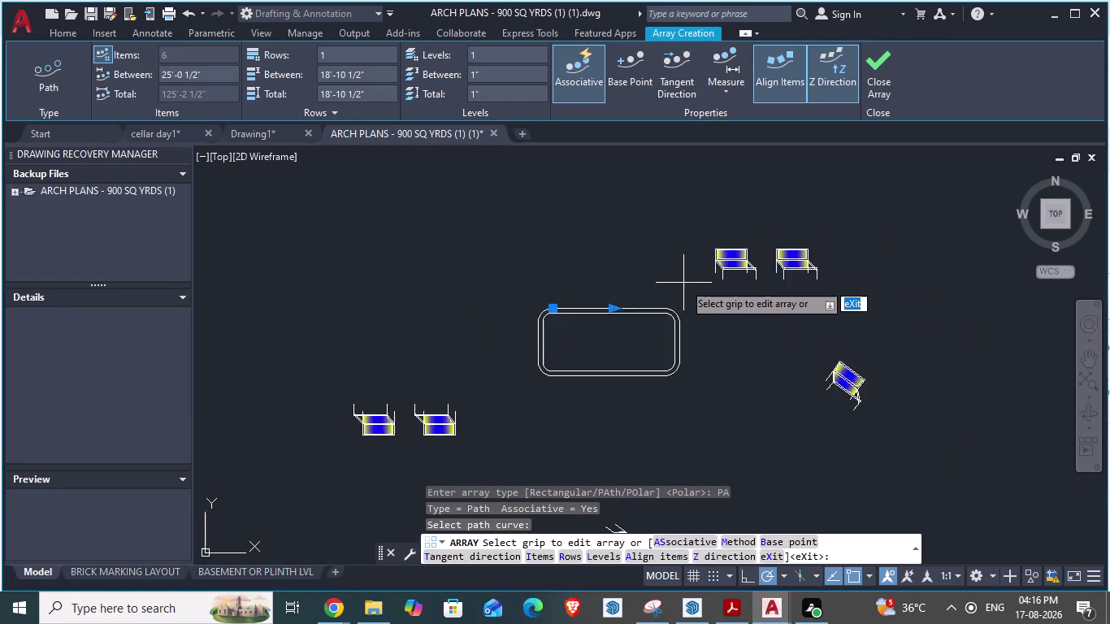
scroll(down, 3)
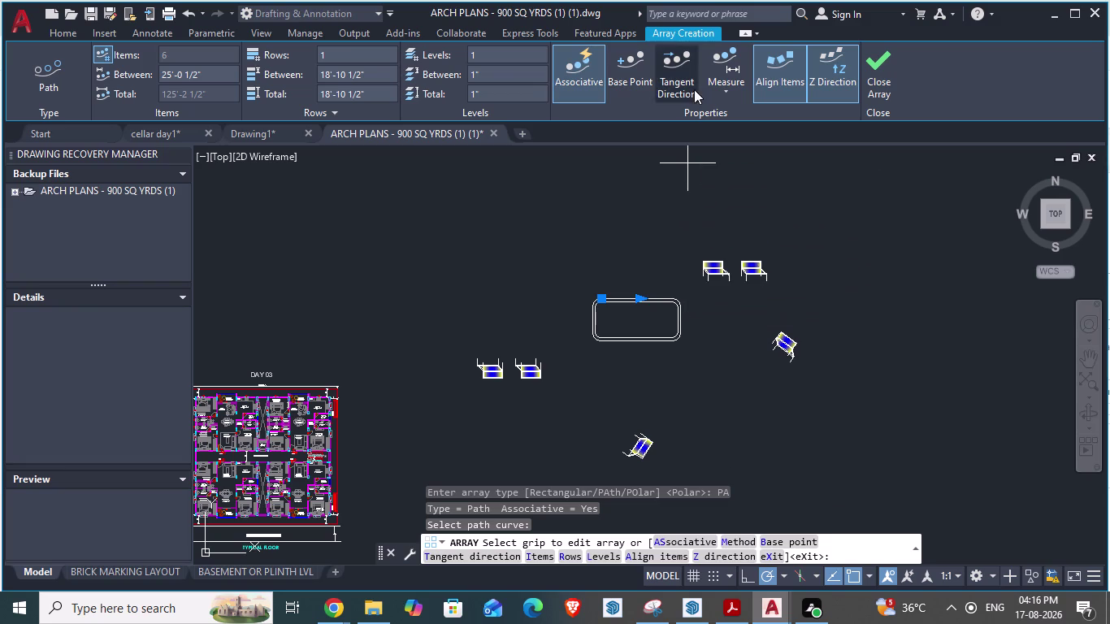
click(634, 60)
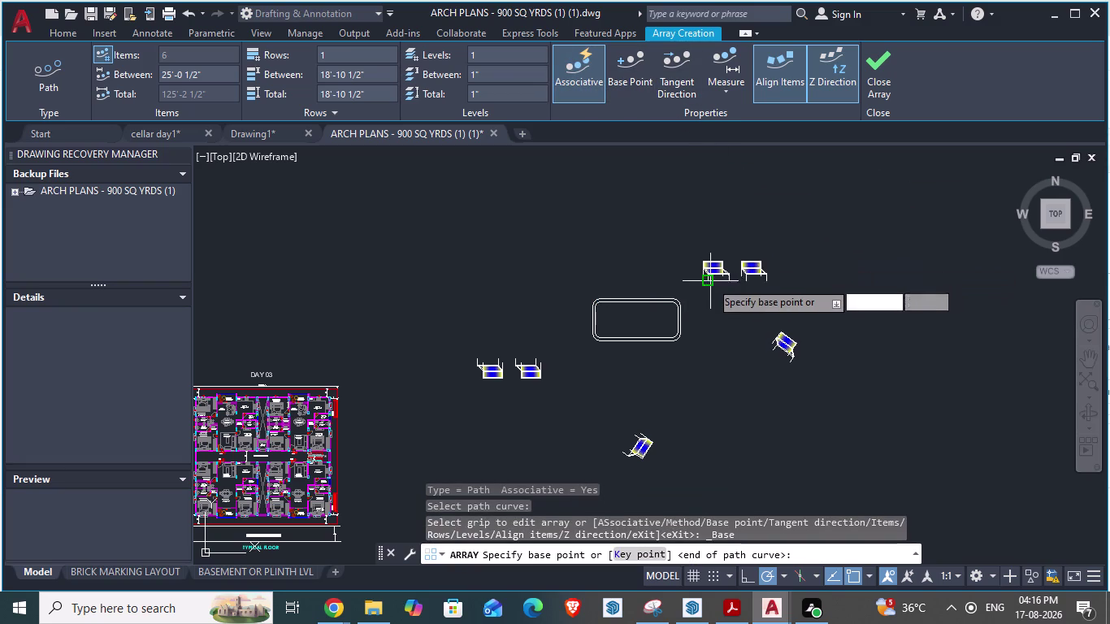
scroll(up, 3)
scroll(down, 3)
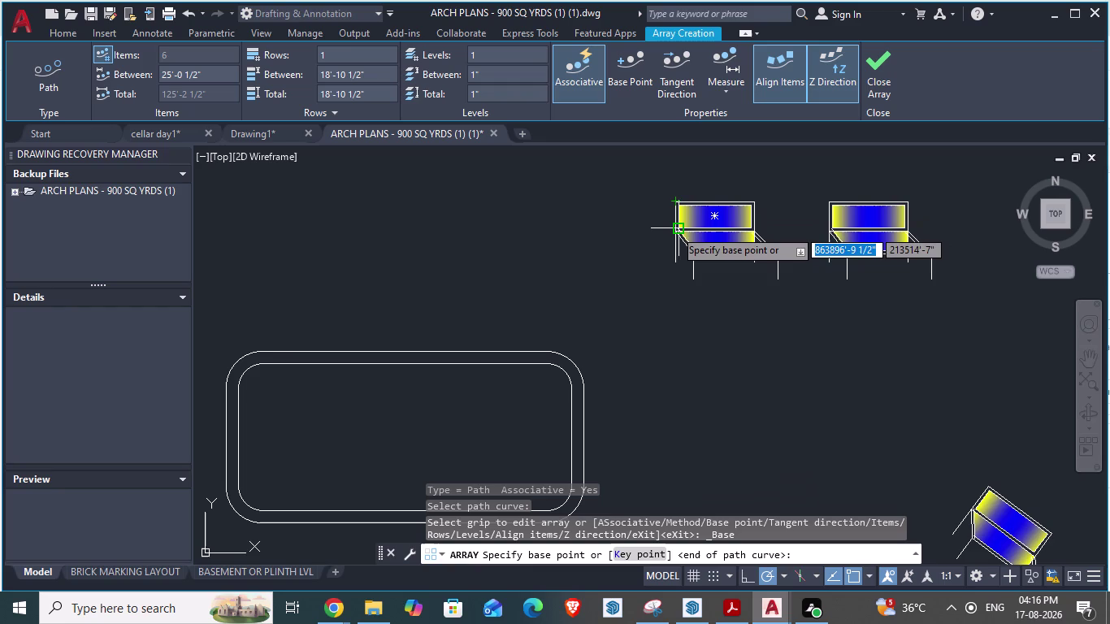
Set the chair's corner as base point, undo two adjustments, and exit array editing.
click(675, 230)
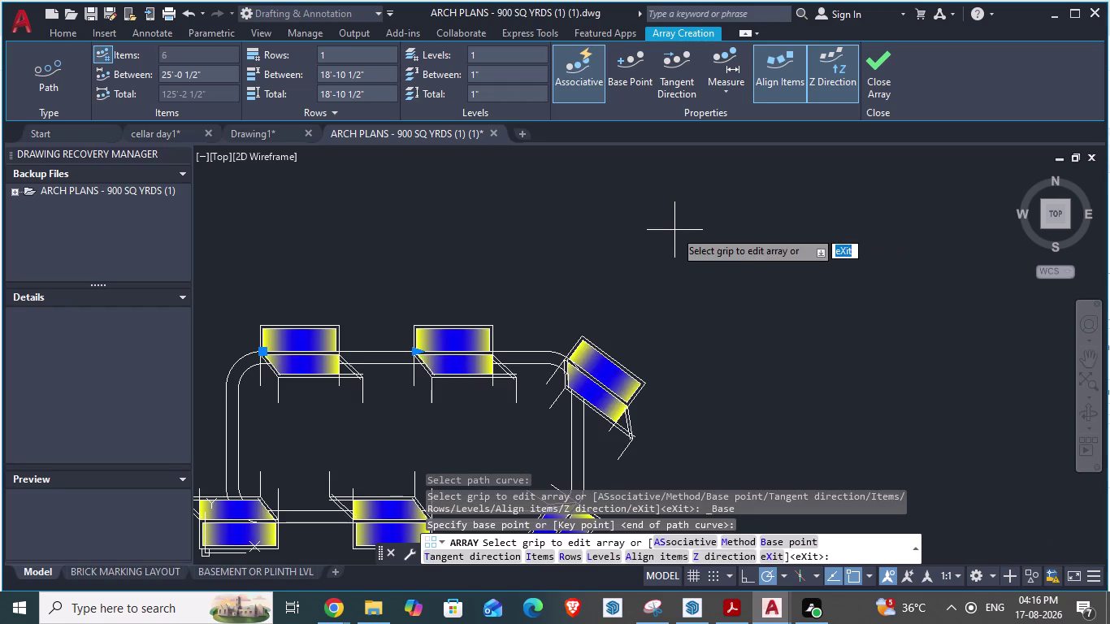
scroll(down, 3)
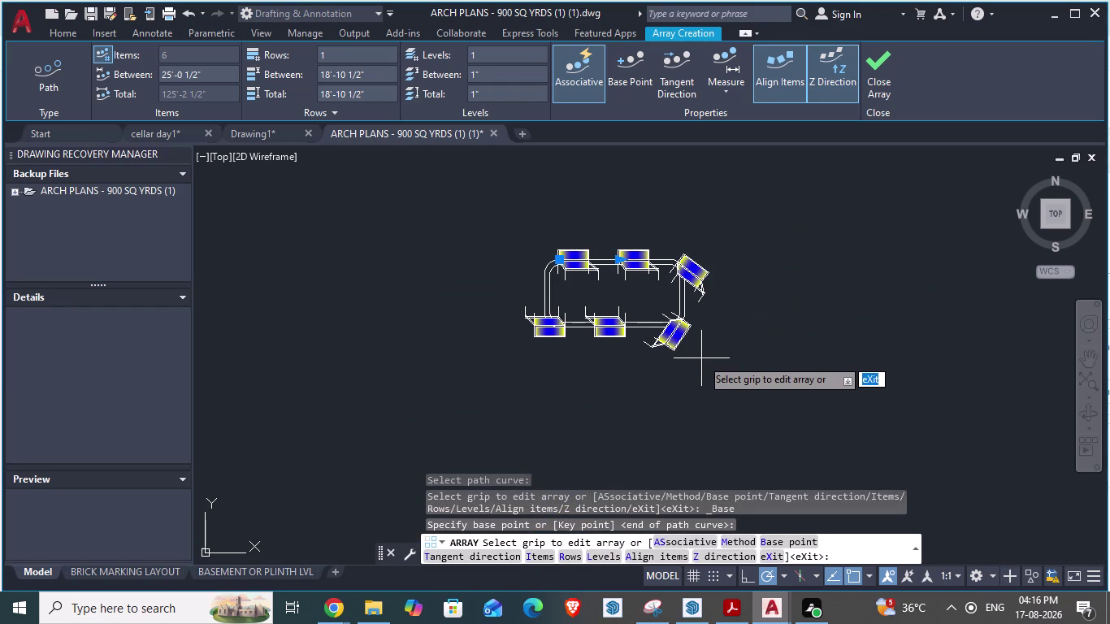
key(ctrl+z)
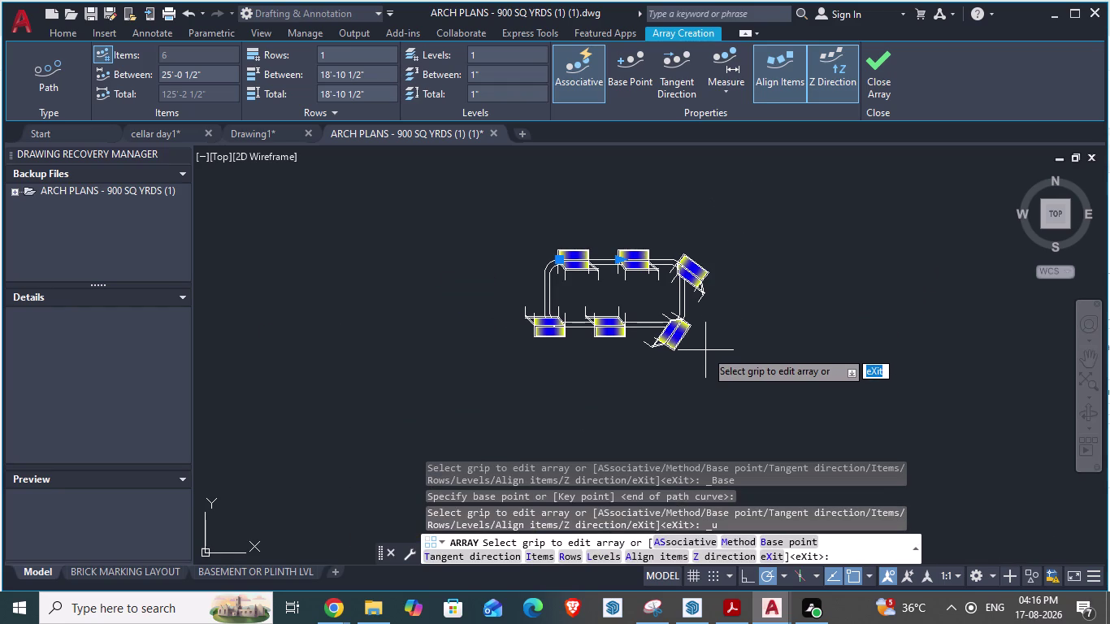
key(ctrl+z)
key(Escape)
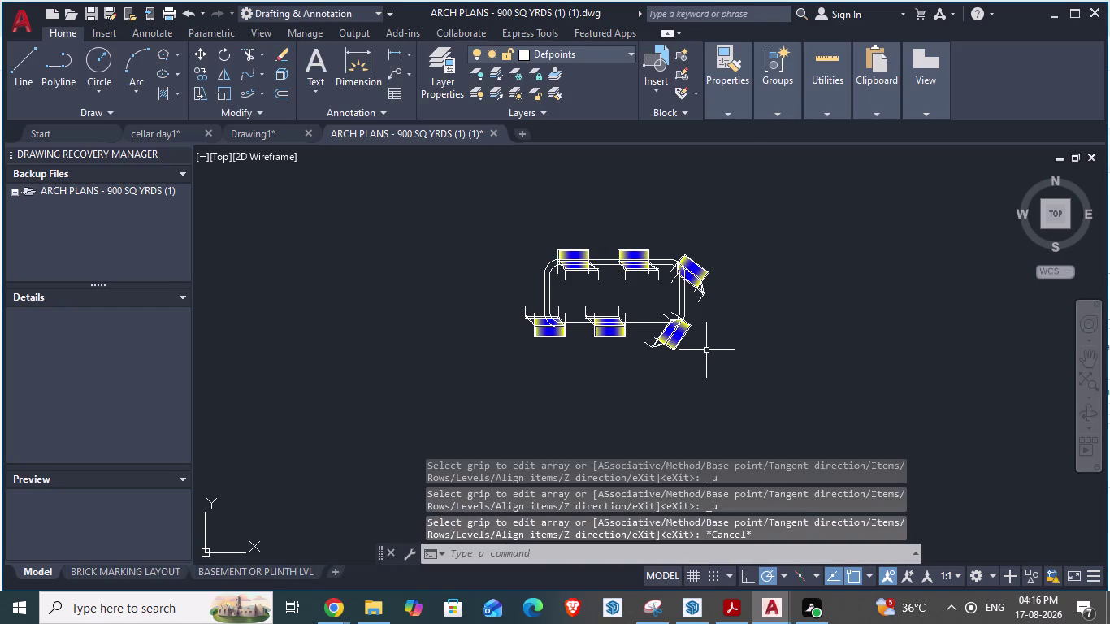
Undo the chair path array plus one earlier step, leaving a single chair.
key(ctrl+z)
scroll(down, 3)
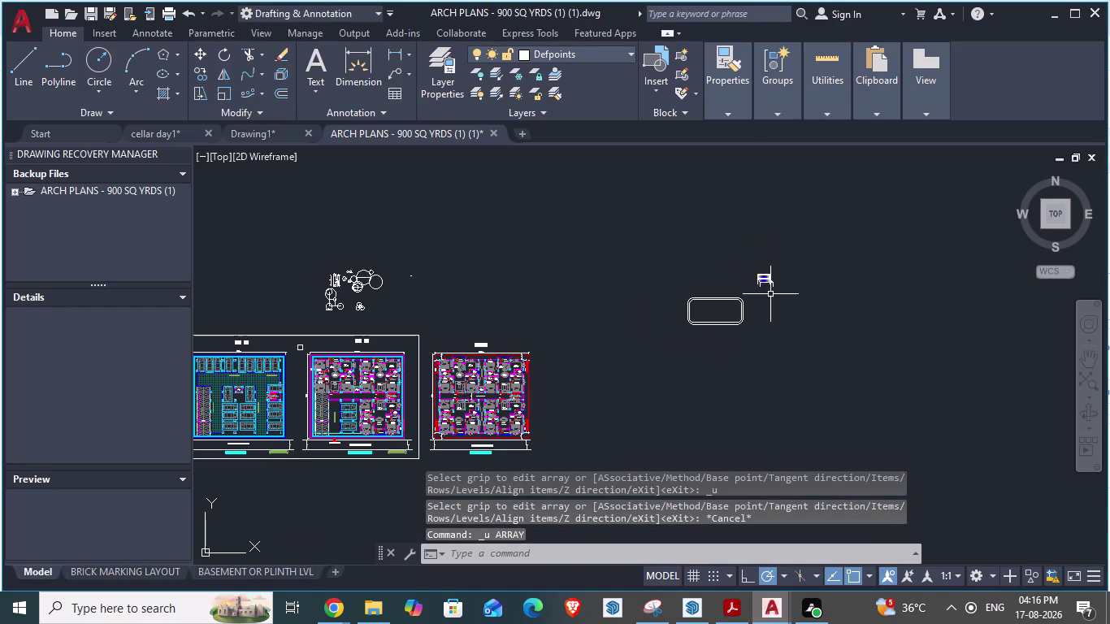
scroll(up, 3)
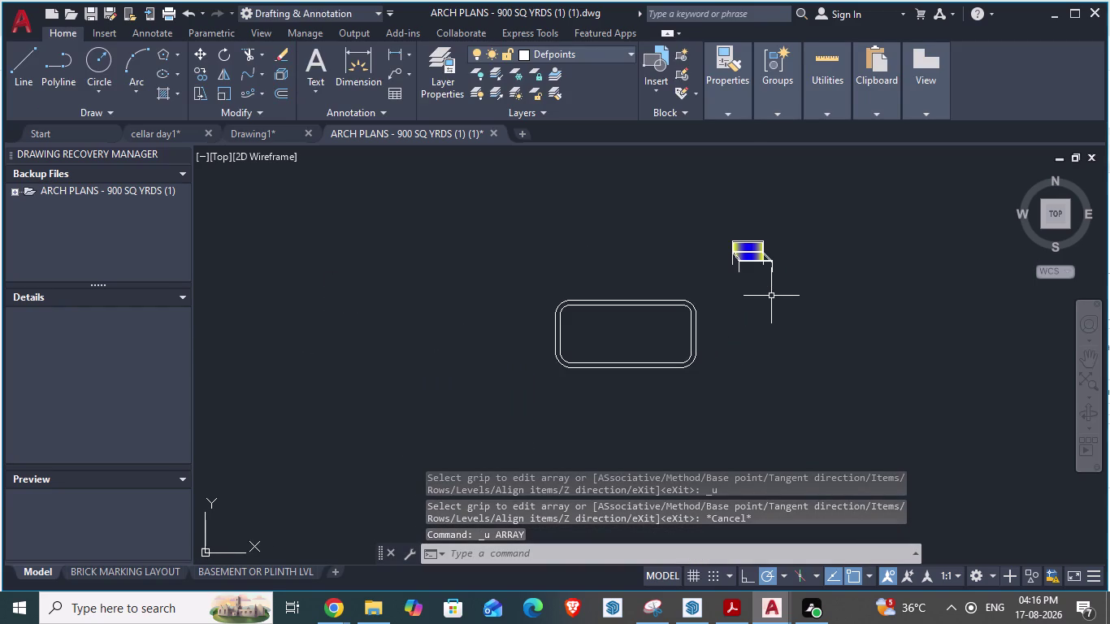
key(space)
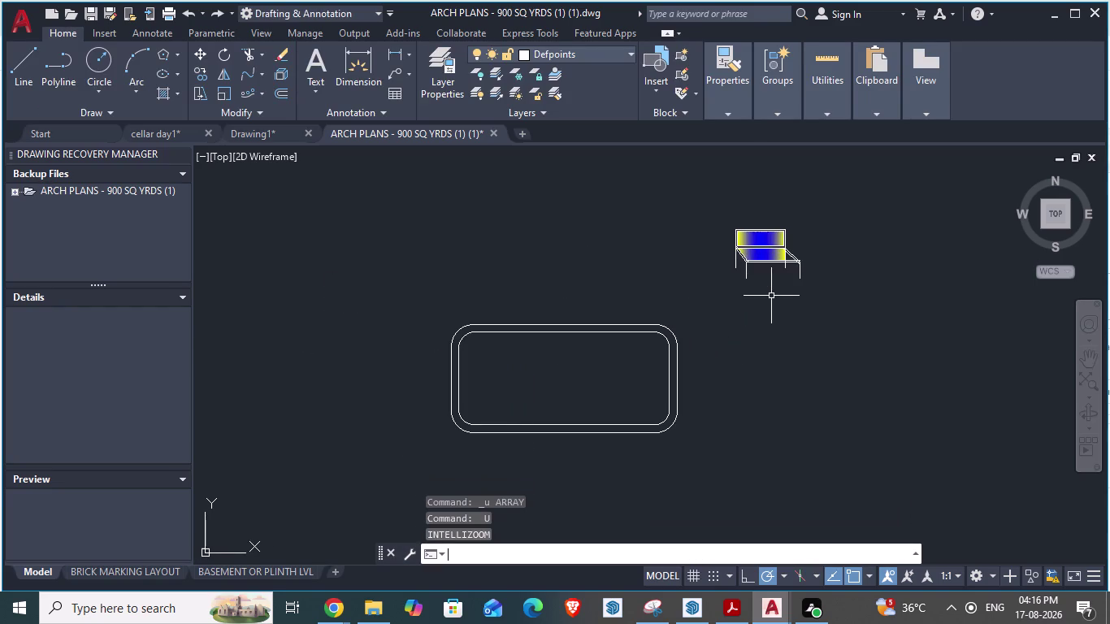
scroll(down, 3)
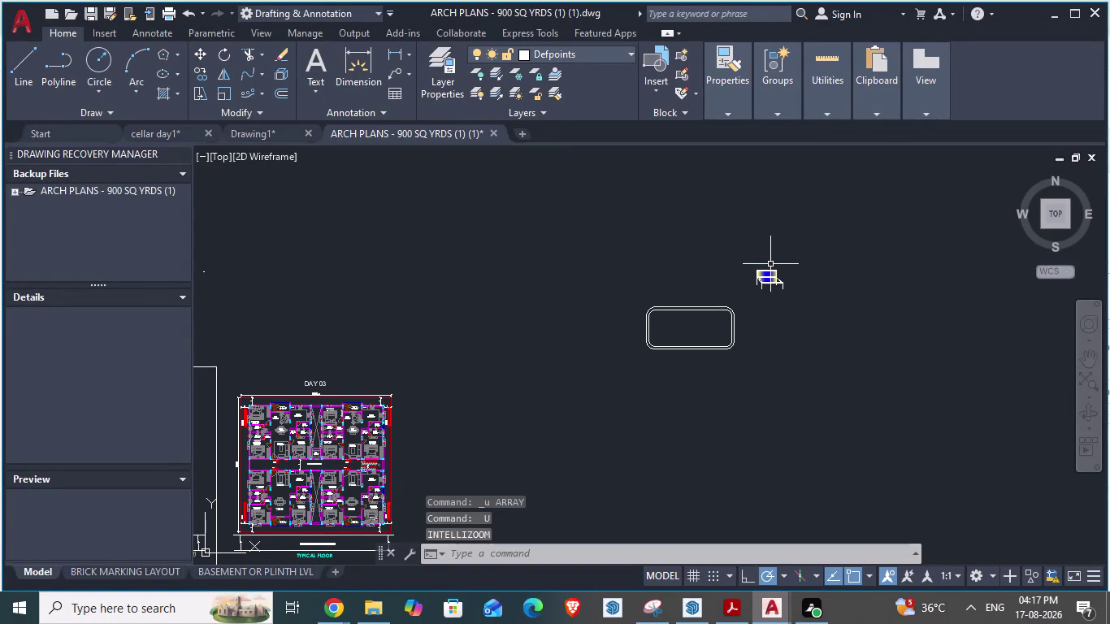
scroll(up, 3)
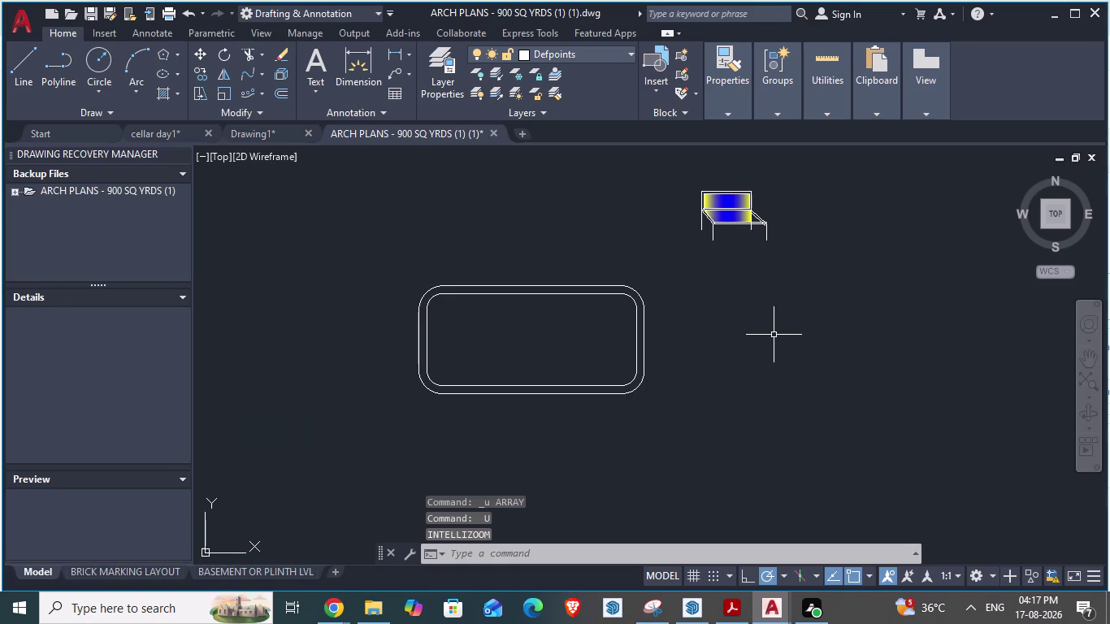
Start ARRAY and select the chair, then cancel after accidentally adding the table outline.
text(ar)
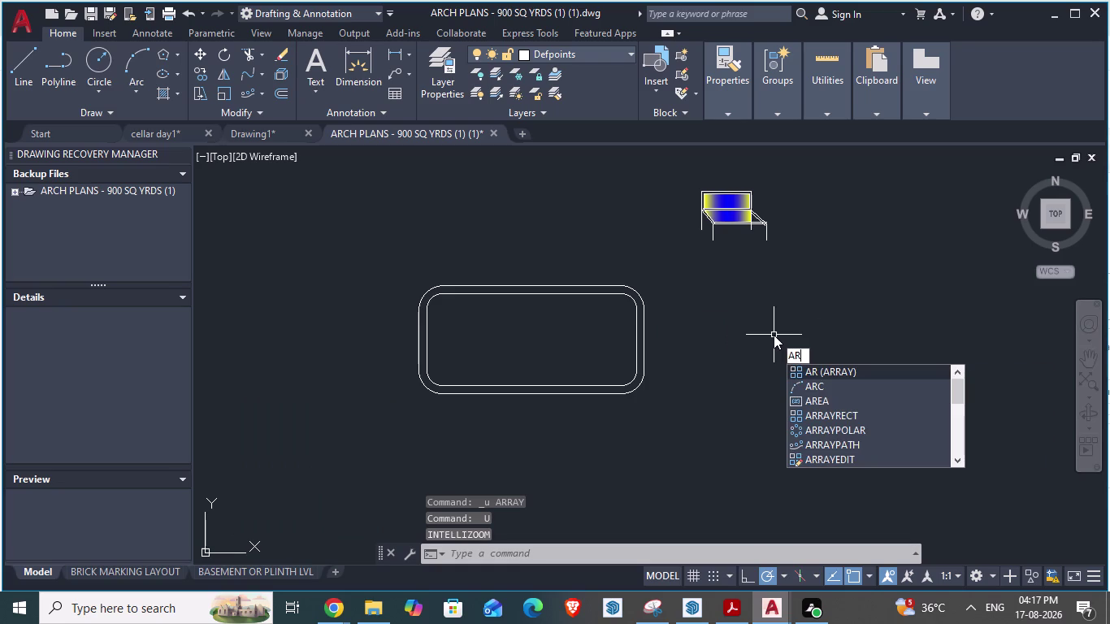
key(Return)
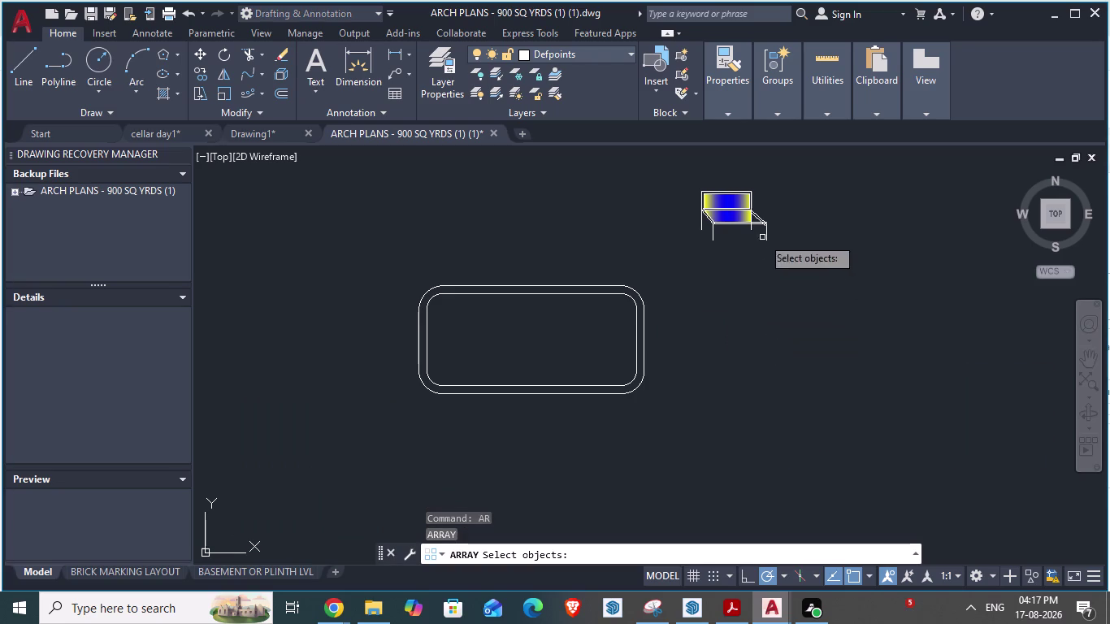
click(816, 184)
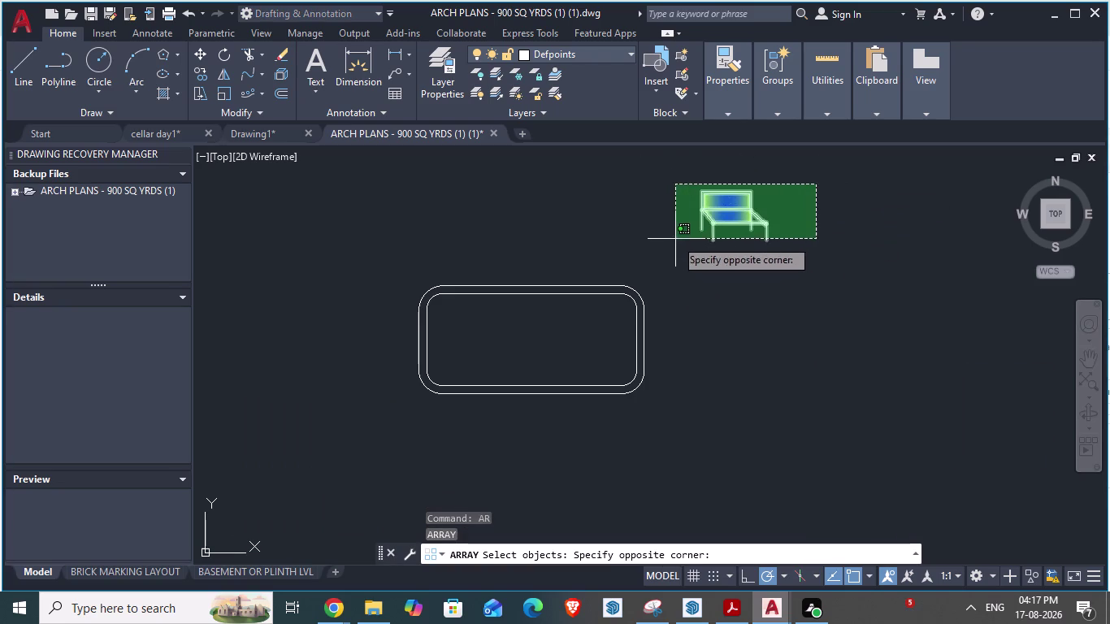
click(665, 255)
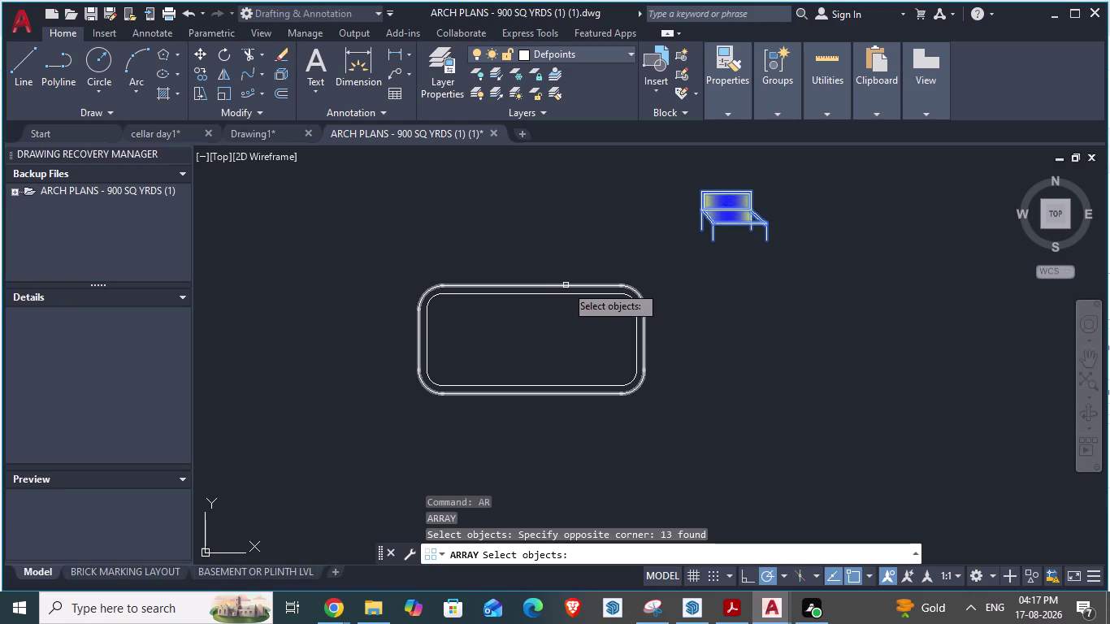
click(565, 285)
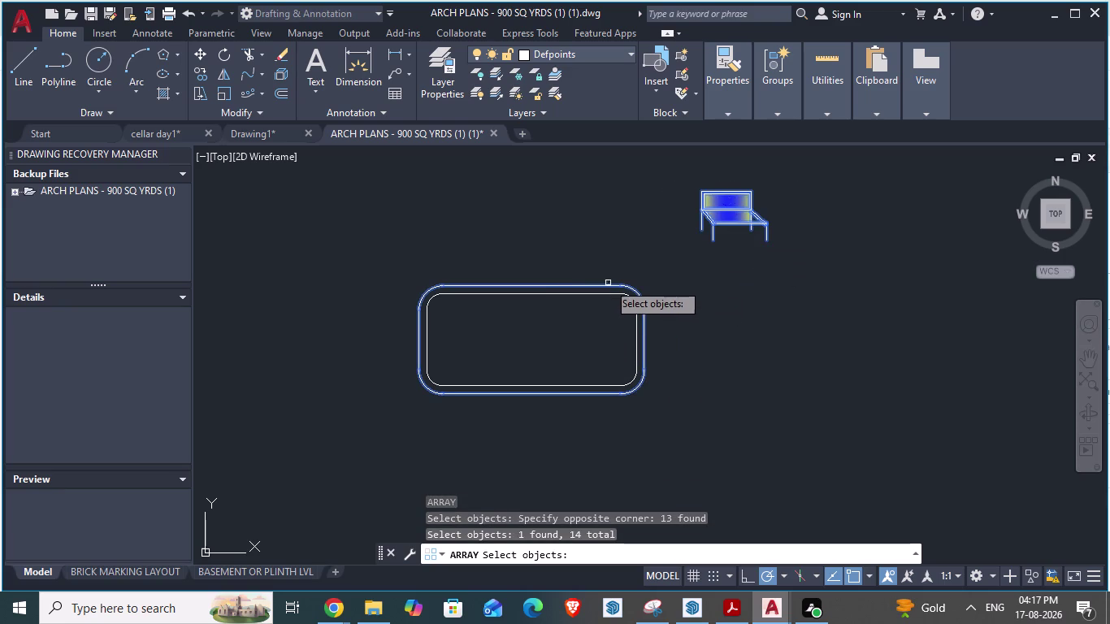
key(Escape)
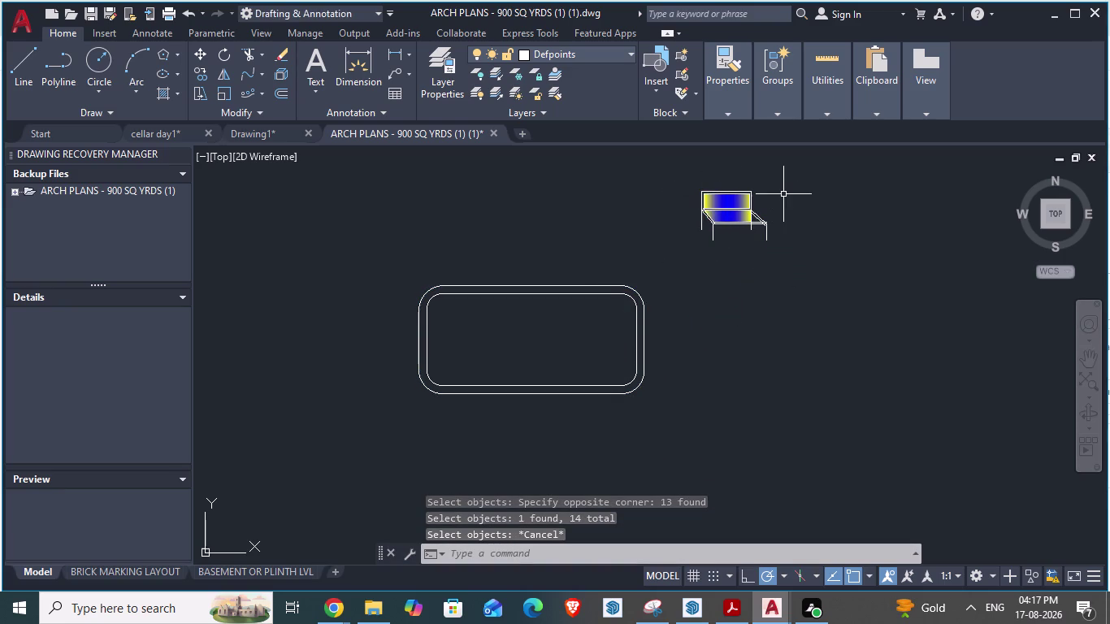
Restart ARRAY with only the chair selected, choose Path, and pick the table outline.
text(ar)
key(Return)
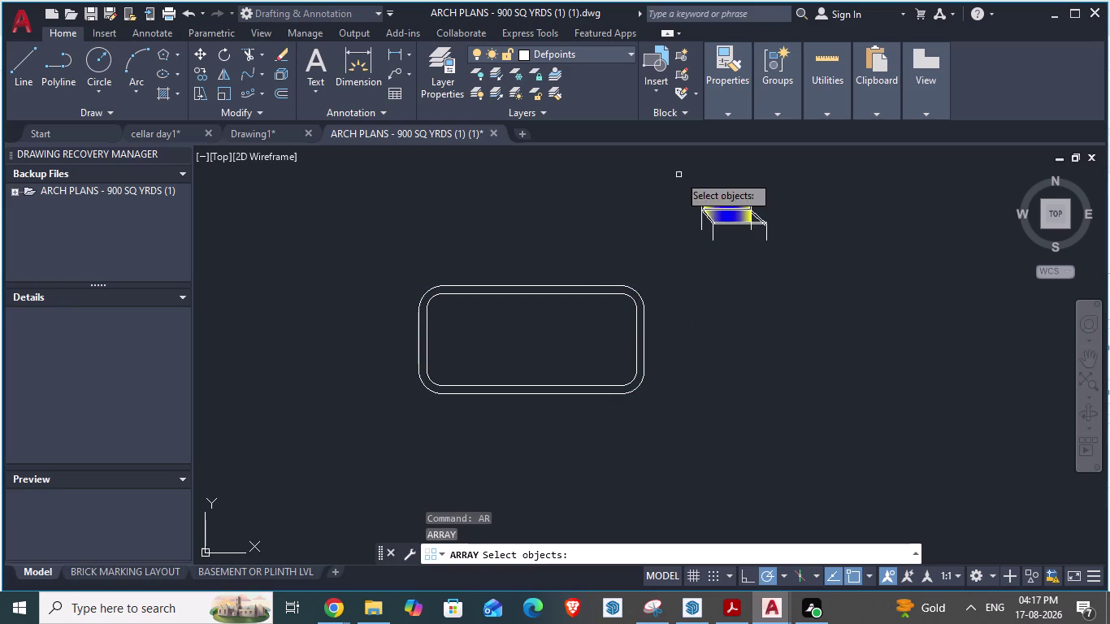
click(788, 187)
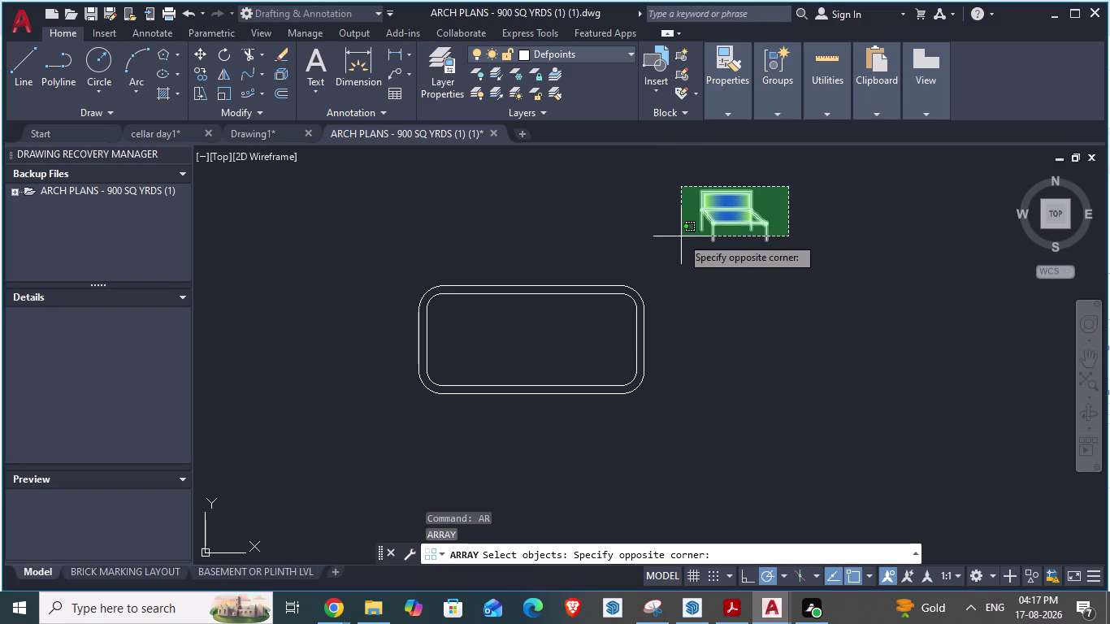
click(678, 250)
key(Return)
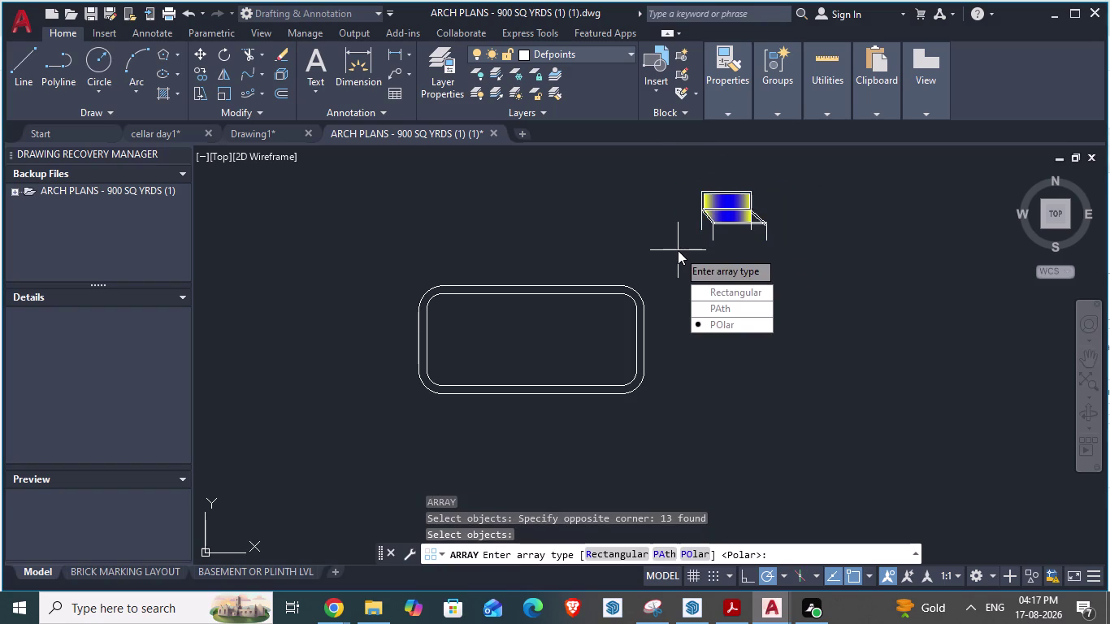
drag(718, 311, 678, 250)
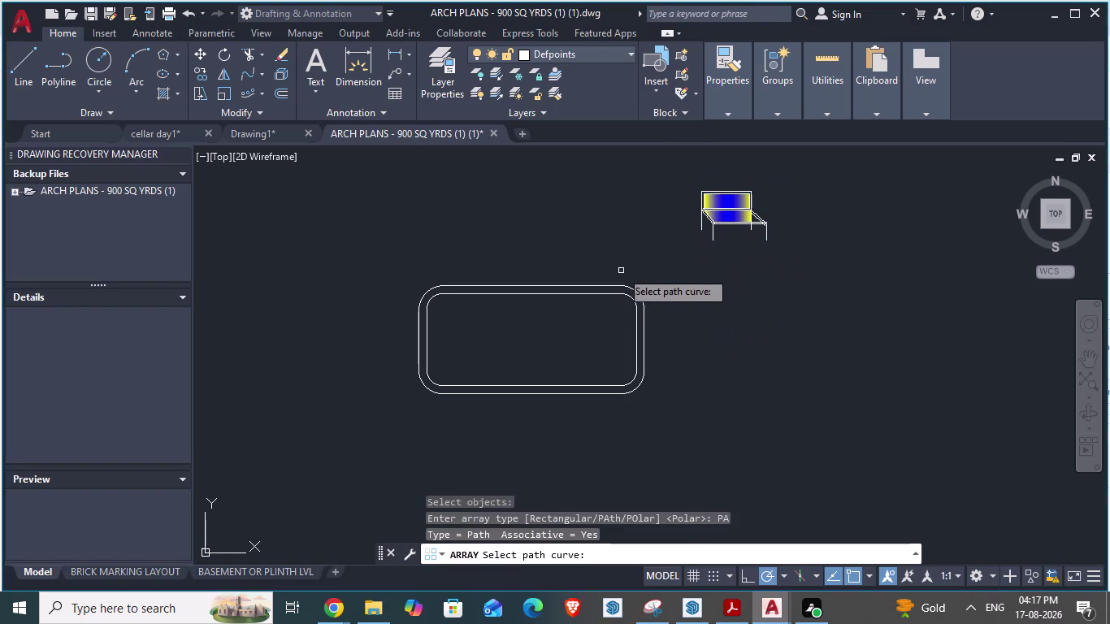
click(603, 286)
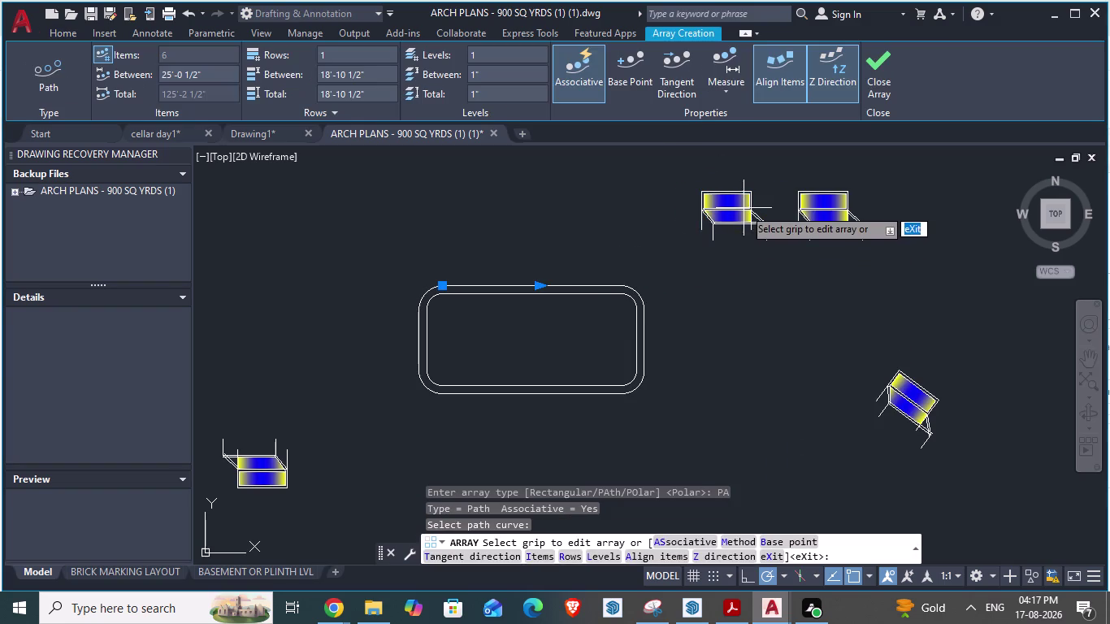
Set the chair's corner as the path array's base point.
scroll(up, 3)
click(638, 66)
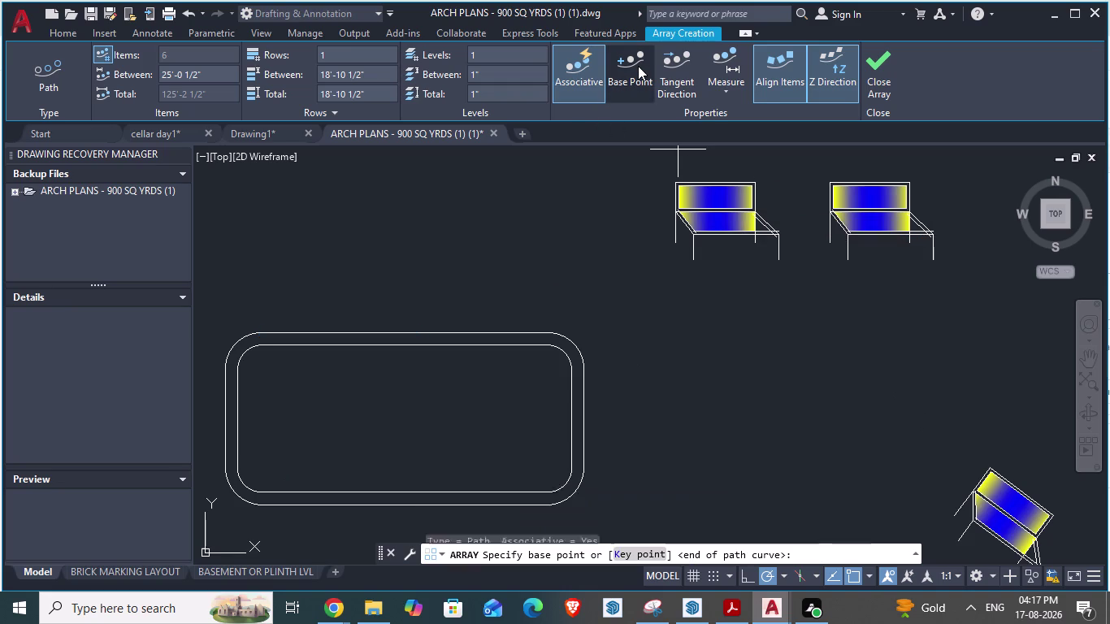
scroll(up, 3)
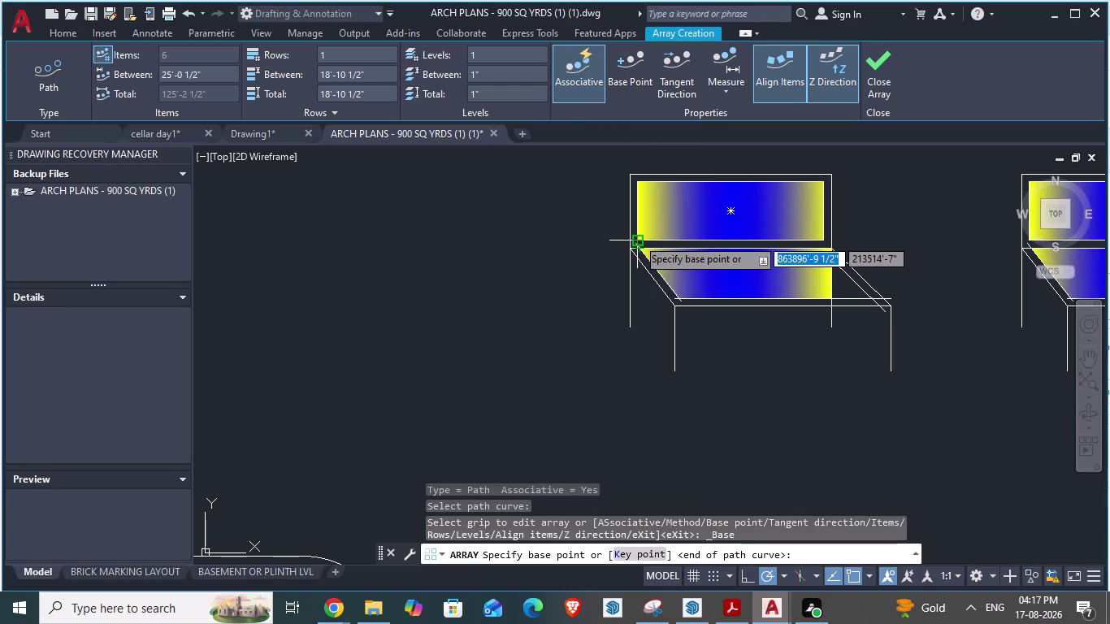
click(743, 245)
Zoom around to inspect the six chairs on the table outline, then end array editing.
scroll(down, 3)
scroll(up, 3)
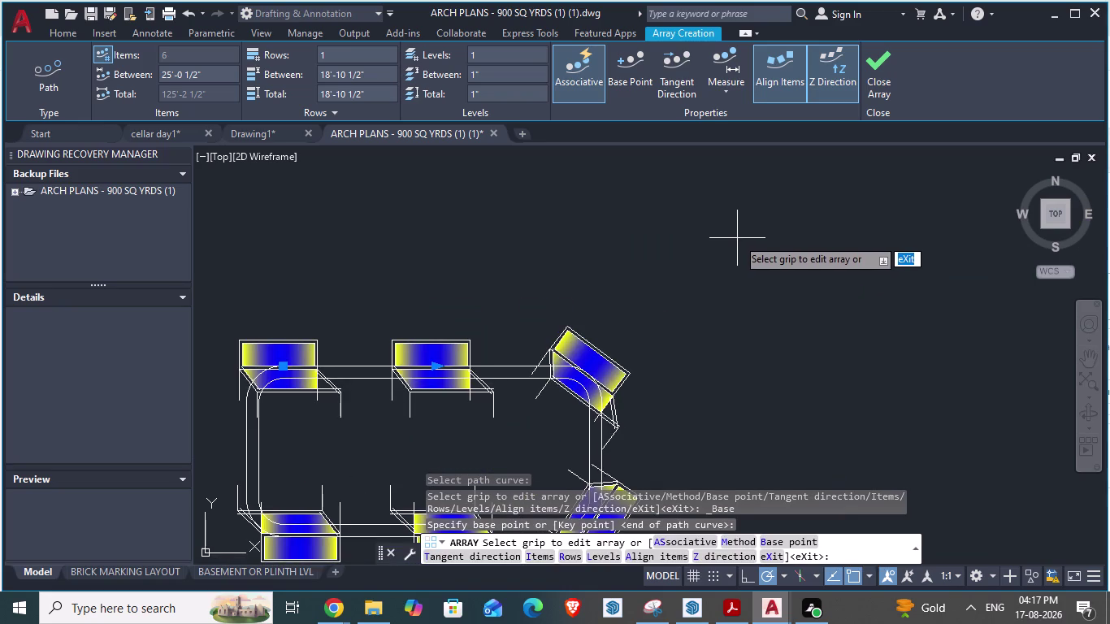
scroll(down, 3)
scroll(up, 3)
scroll(down, 3)
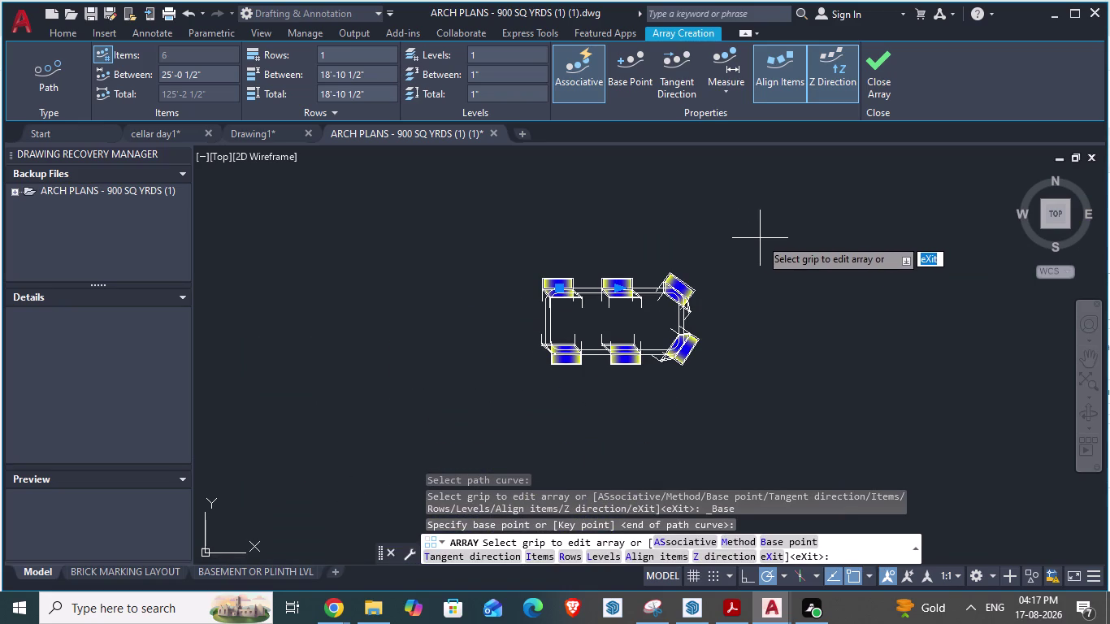
scroll(down, 3)
scroll(up, 3)
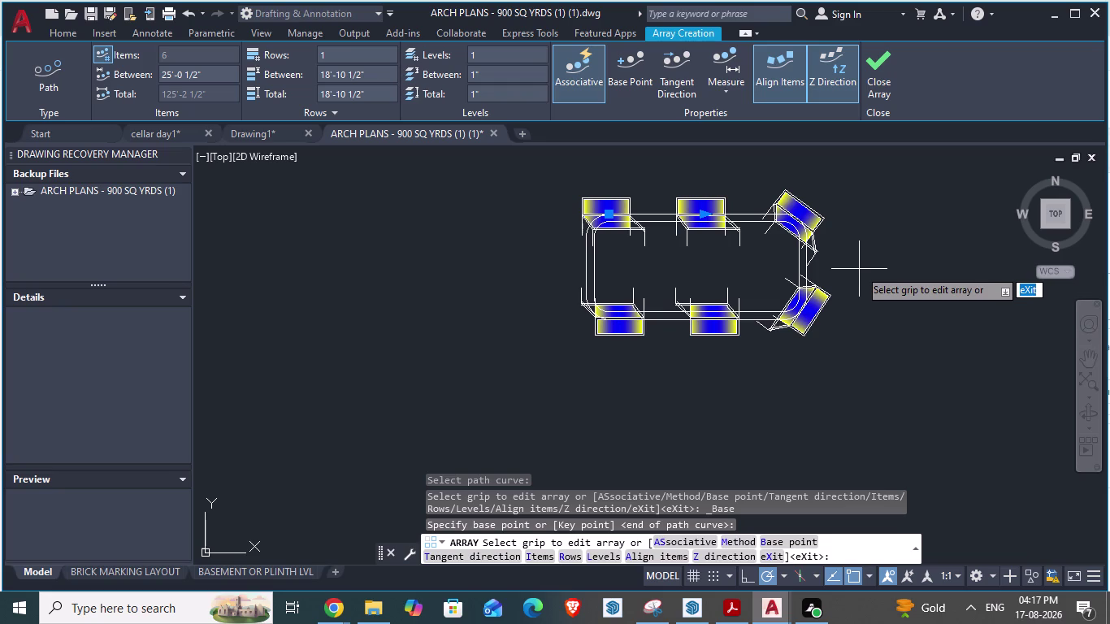
scroll(up, 3)
scroll(down, 3)
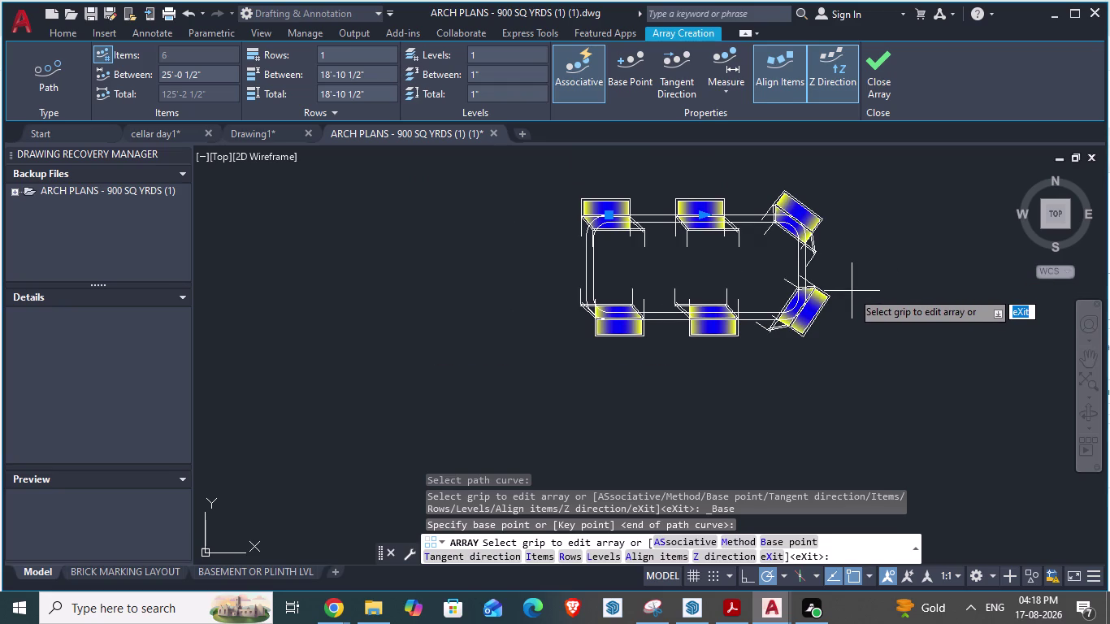
scroll(up, 3)
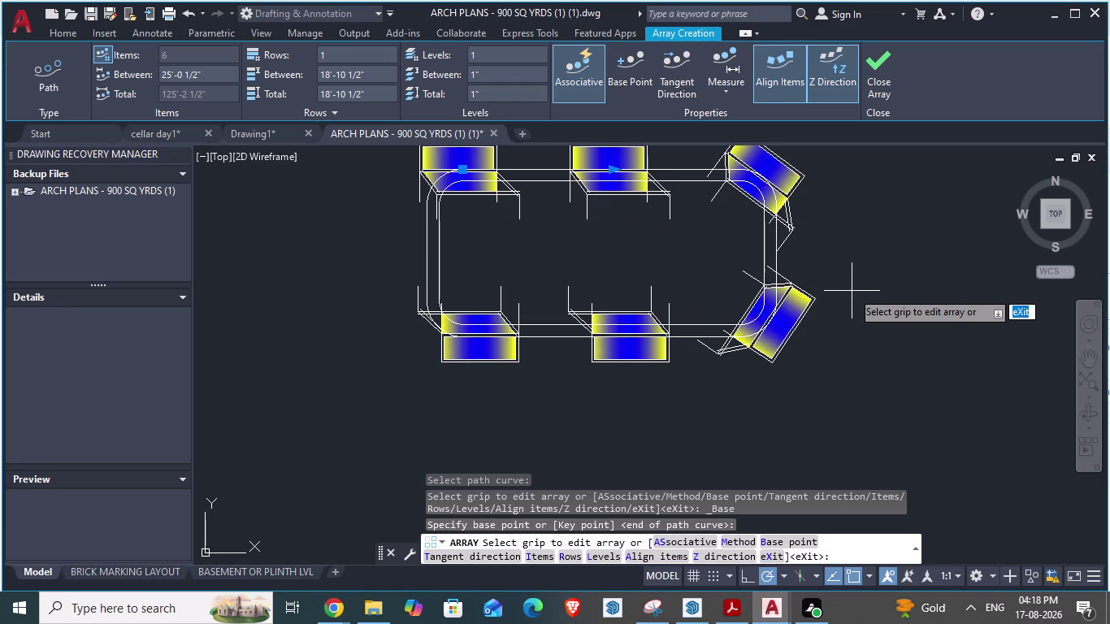
scroll(down, 3)
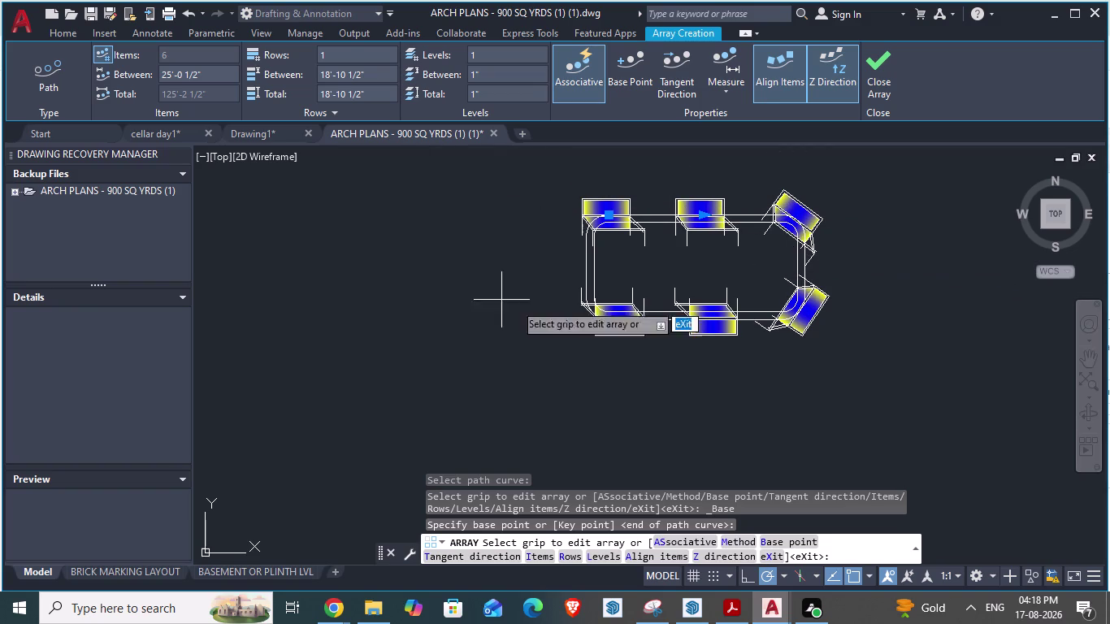
scroll(up, 3)
scroll(down, 3)
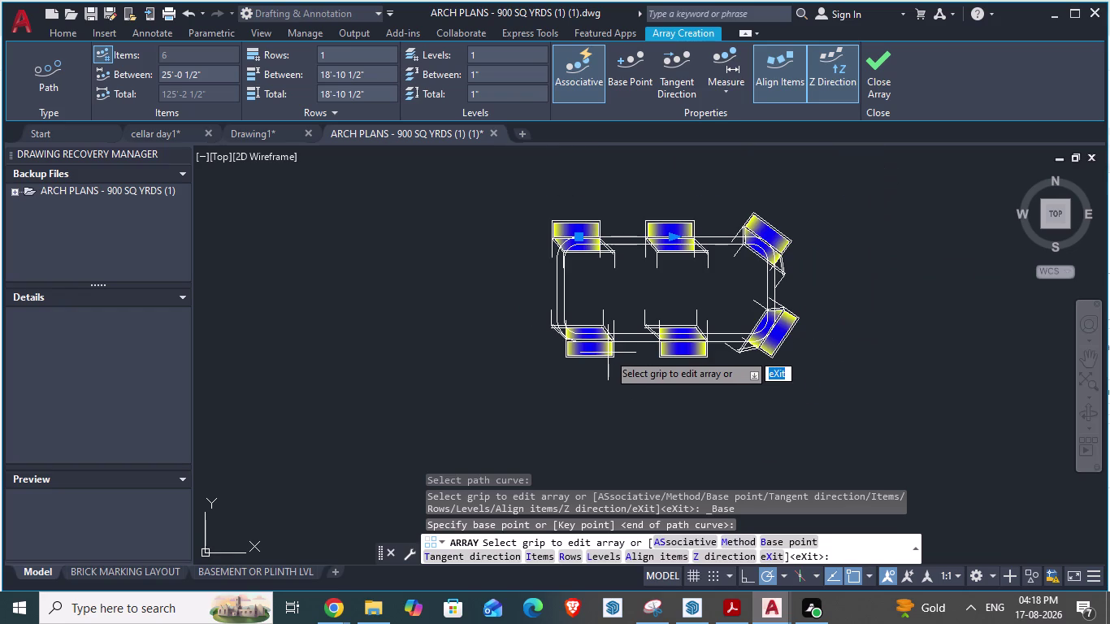
scroll(down, 3)
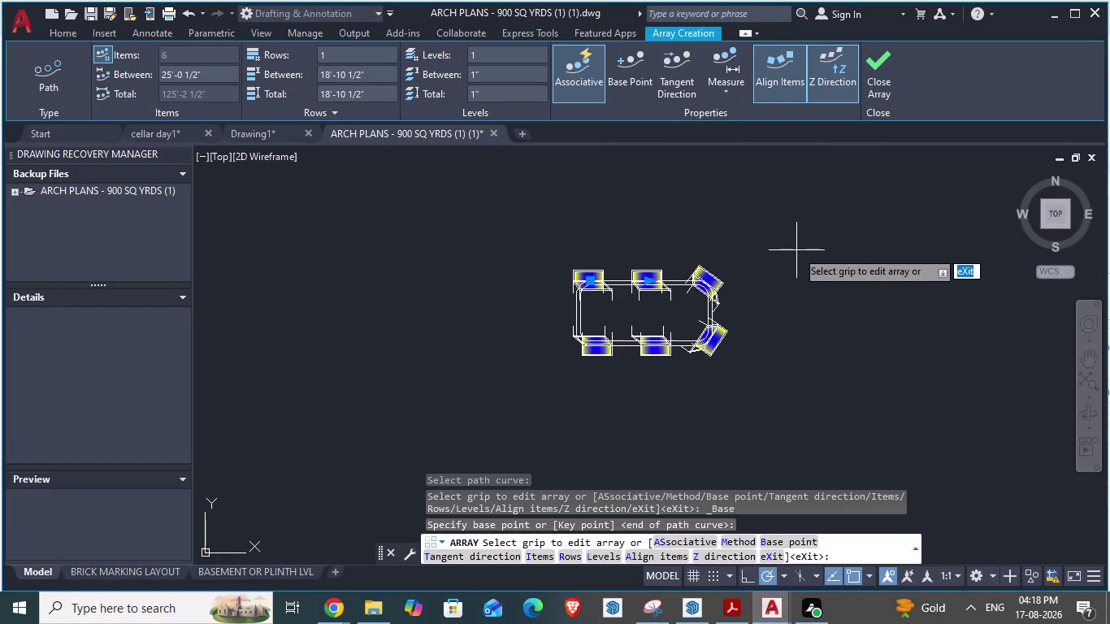
key(Escape)
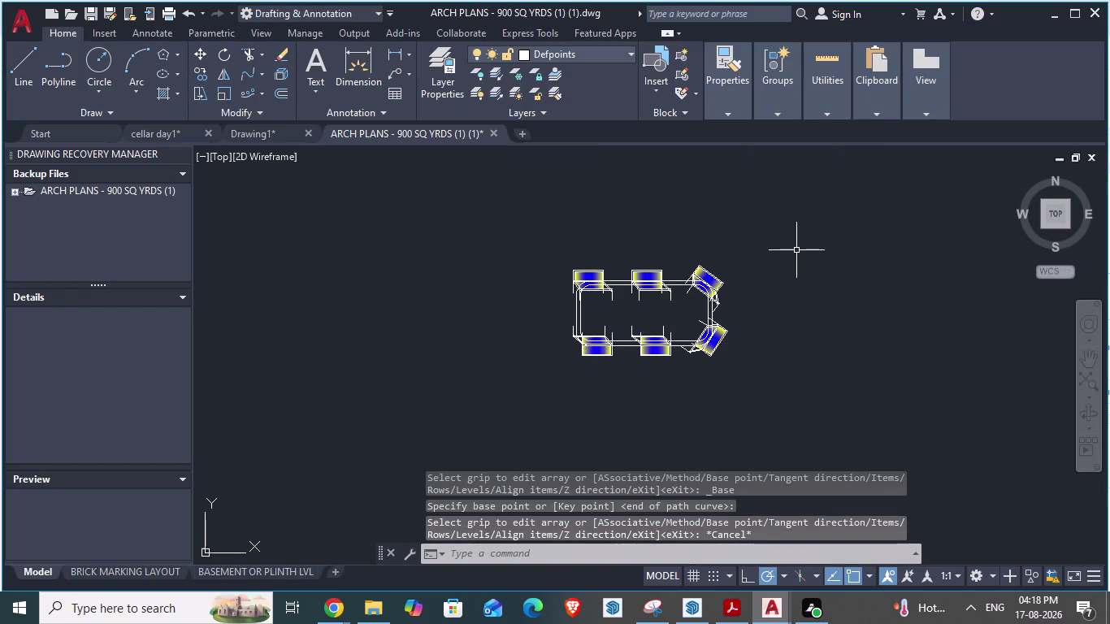
Undo the array and group the window-selected chair parts into one unnamed group.
key(ctrl+z)
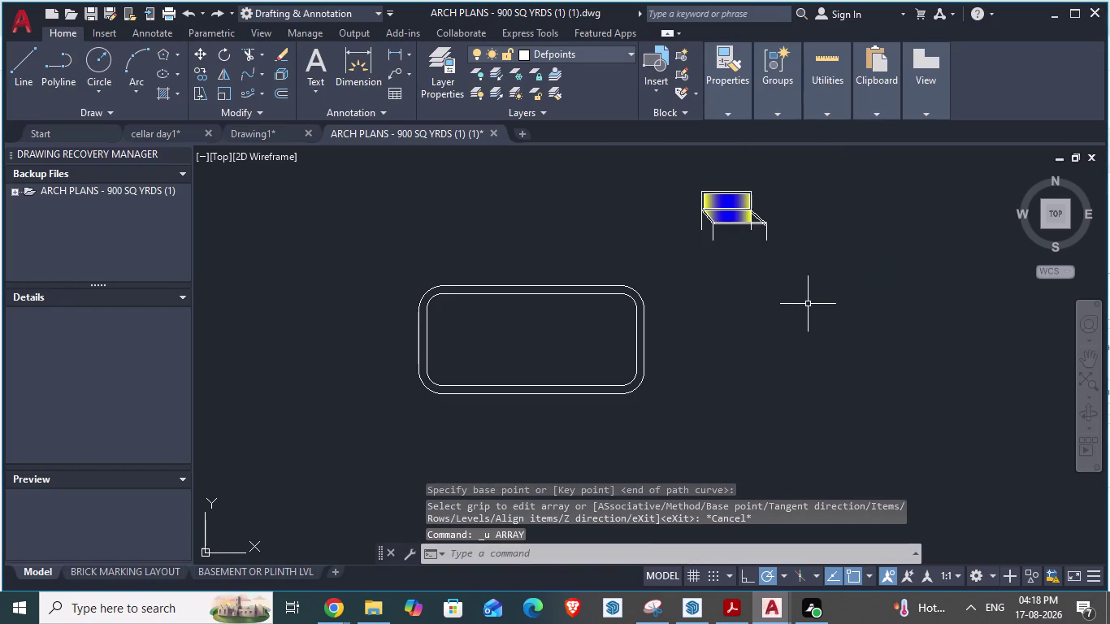
key(Escape)
click(779, 177)
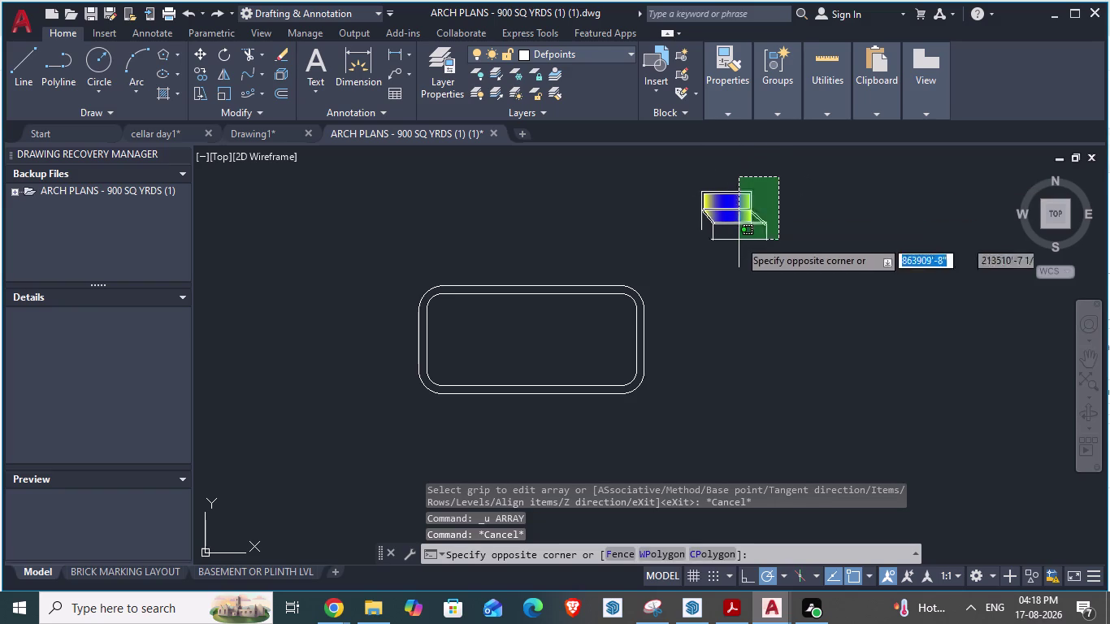
click(694, 246)
right_click(714, 204)
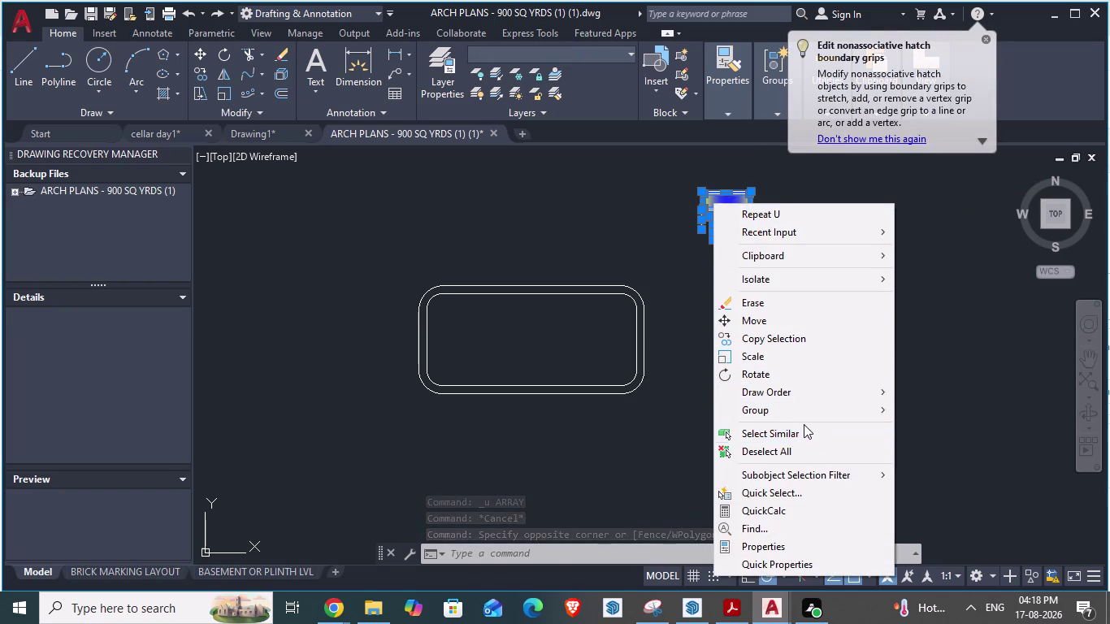
click(923, 407)
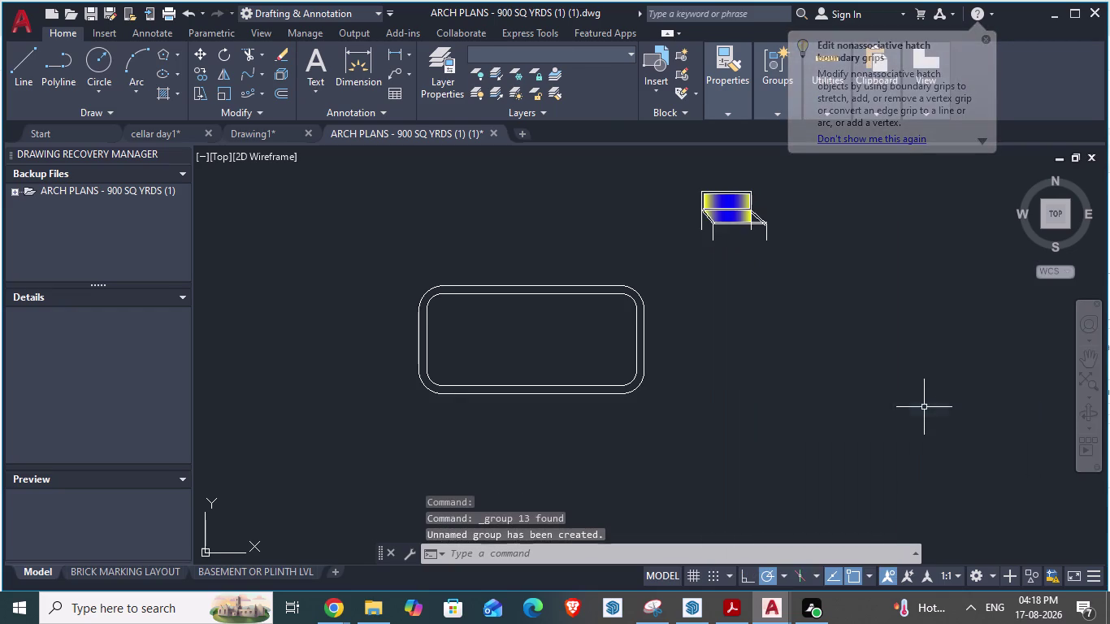
Select the grouped chair to confirm it, then deselect and dismiss the hatch tip.
click(719, 208)
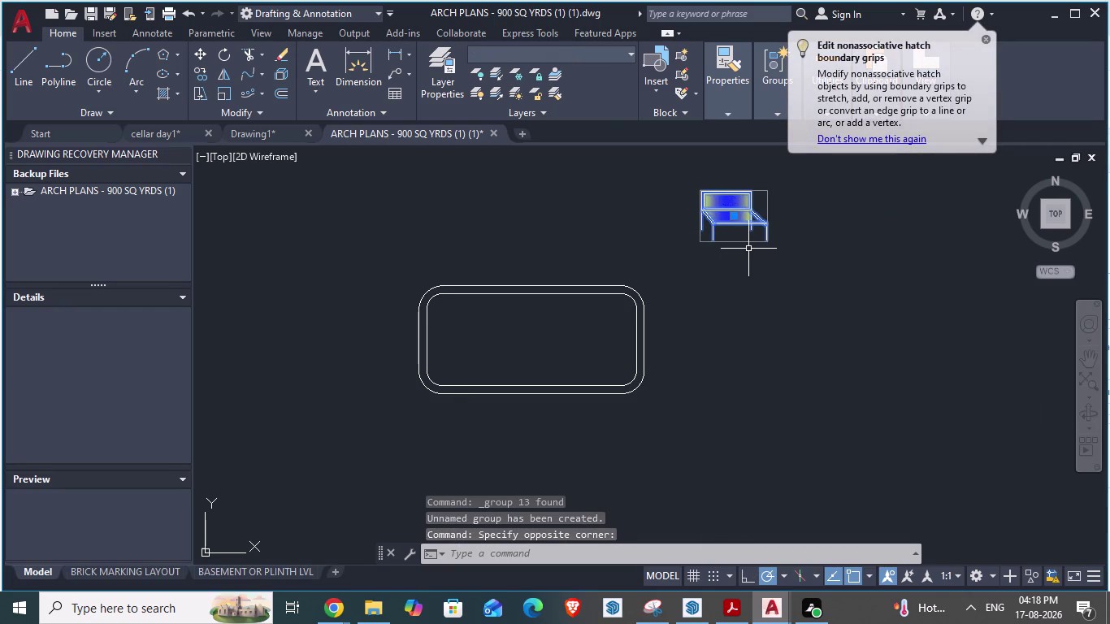
key(Escape)
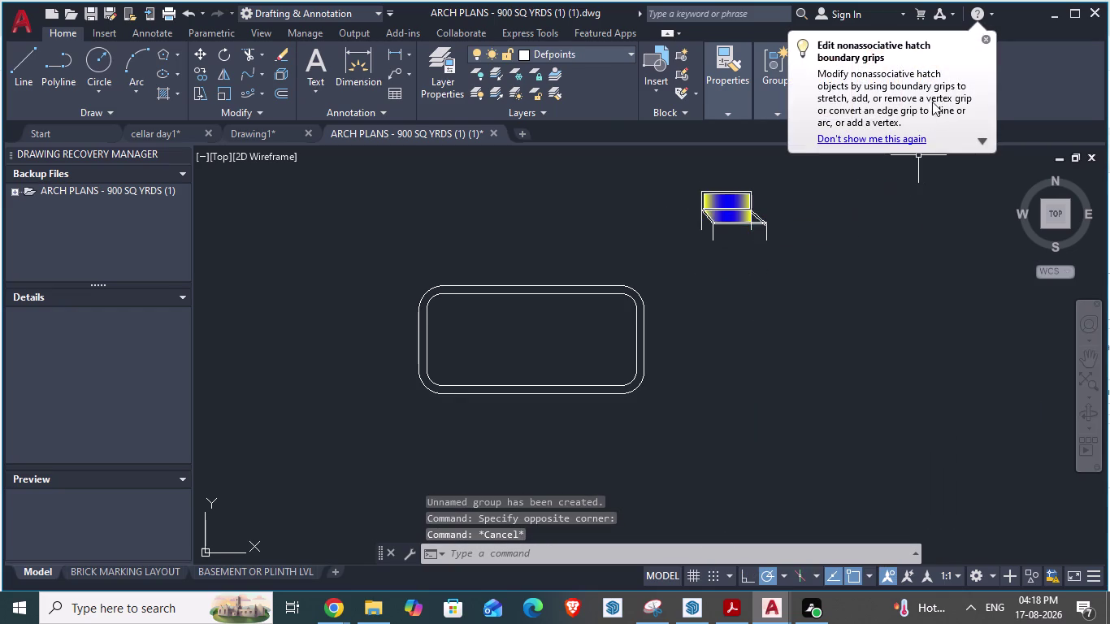
click(985, 37)
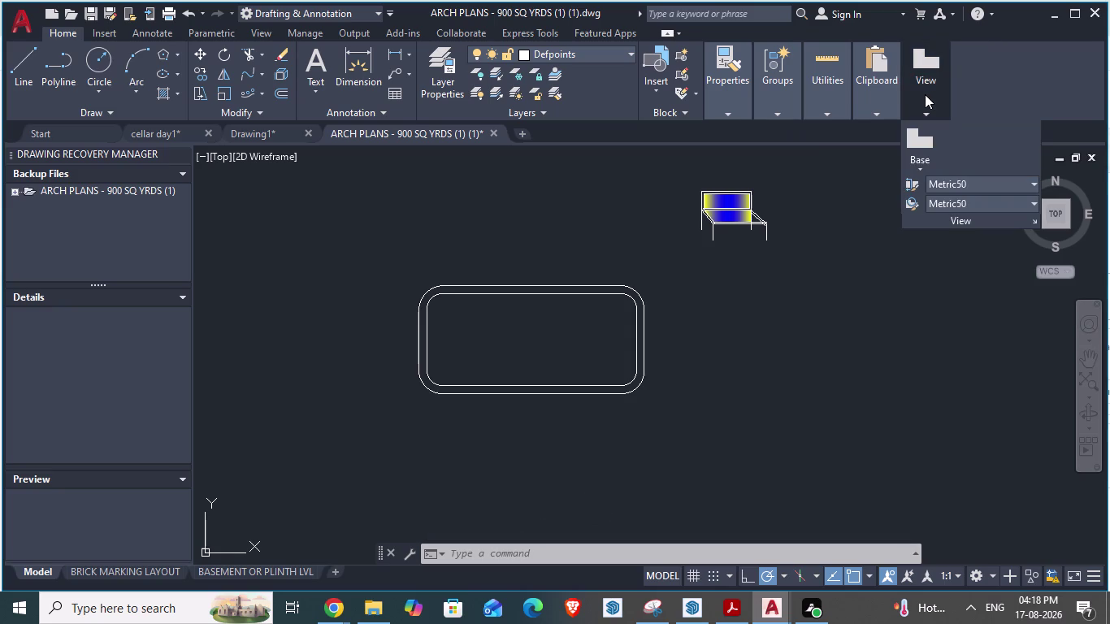
key(Escape)
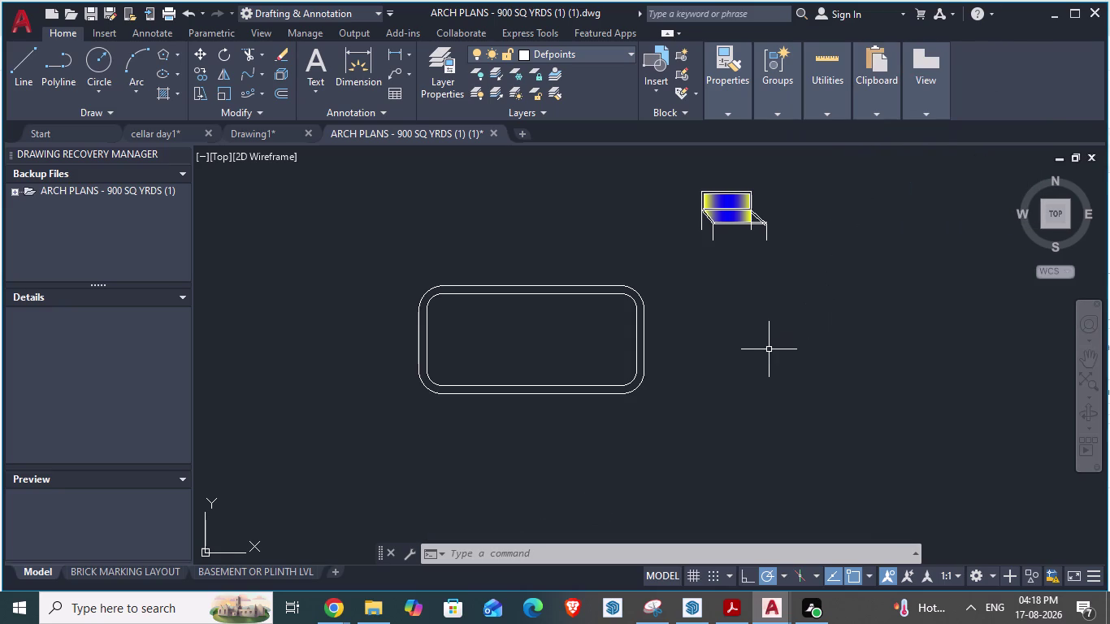
Start a Path array of the grouped chair along the table outline.
text(ar)
key(Return)
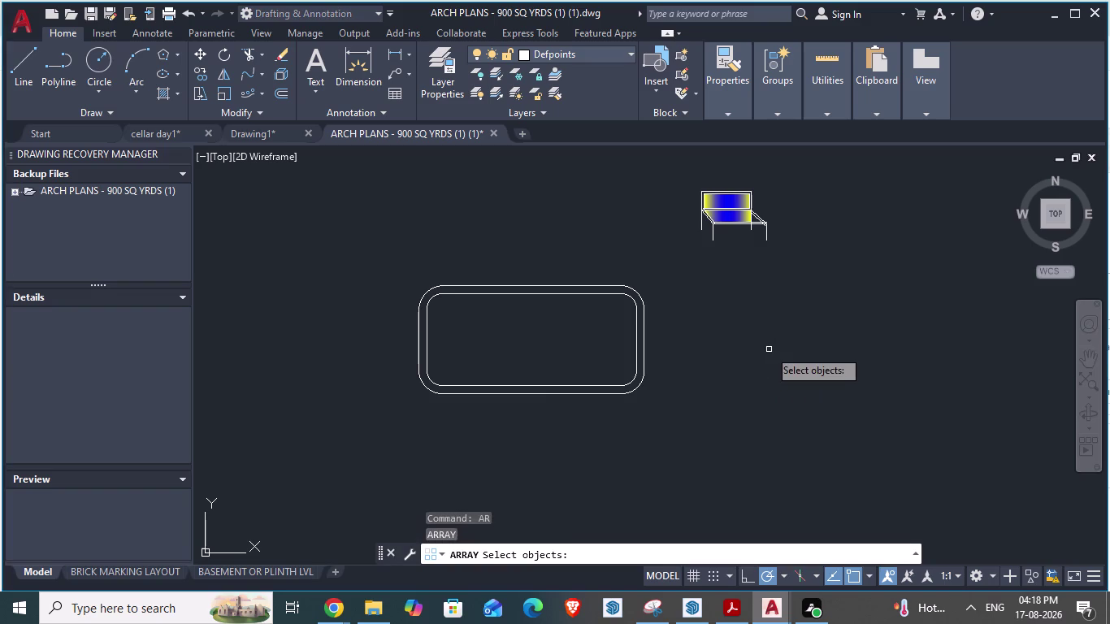
click(721, 205)
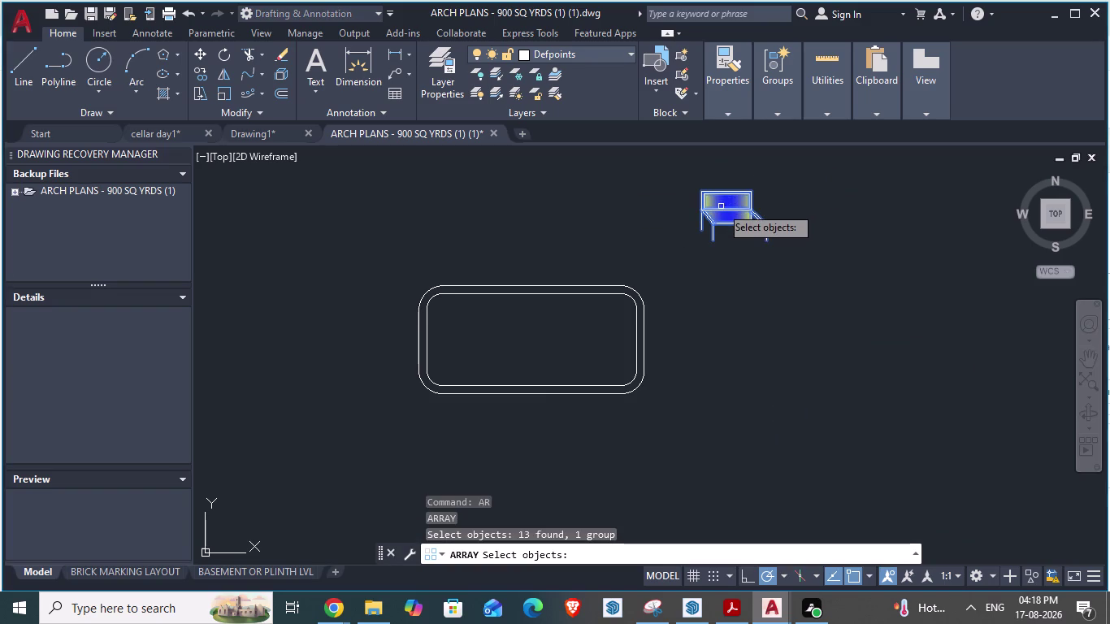
key(Return)
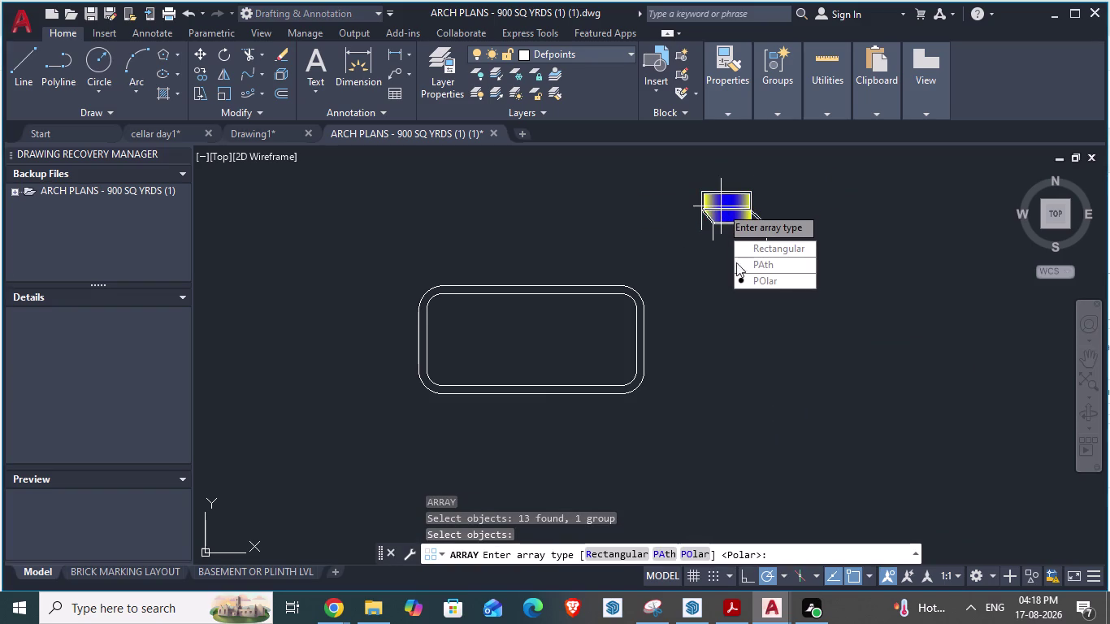
drag(743, 260, 721, 206)
scroll(up, 3)
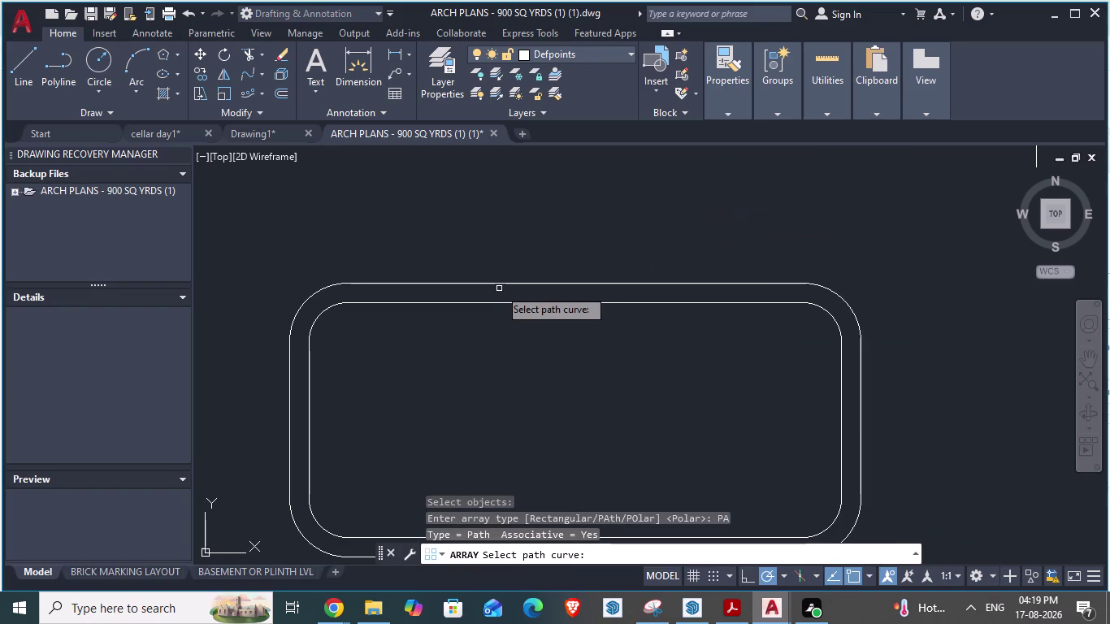
click(494, 283)
scroll(down, 3)
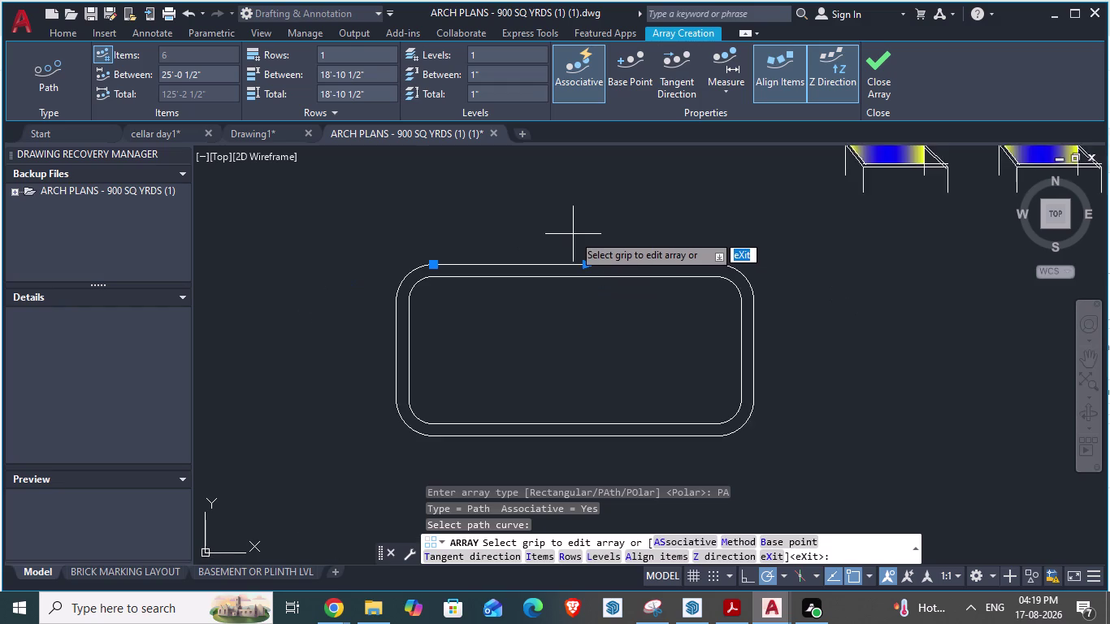
scroll(down, 3)
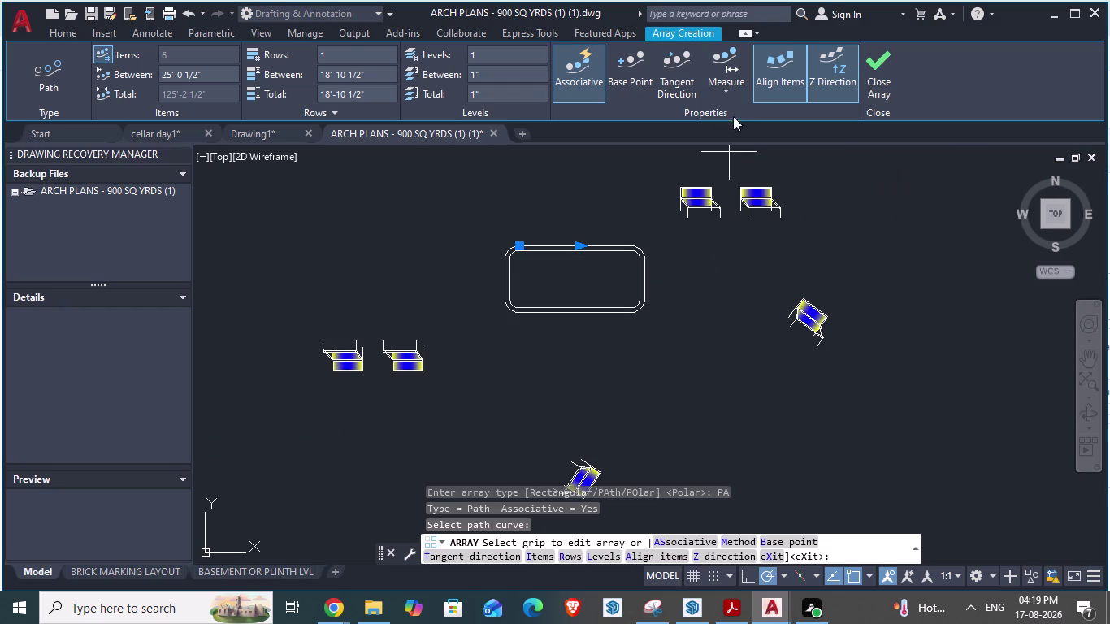
Redefine the array's base point on the chair seat's edge.
click(612, 61)
scroll(up, 3)
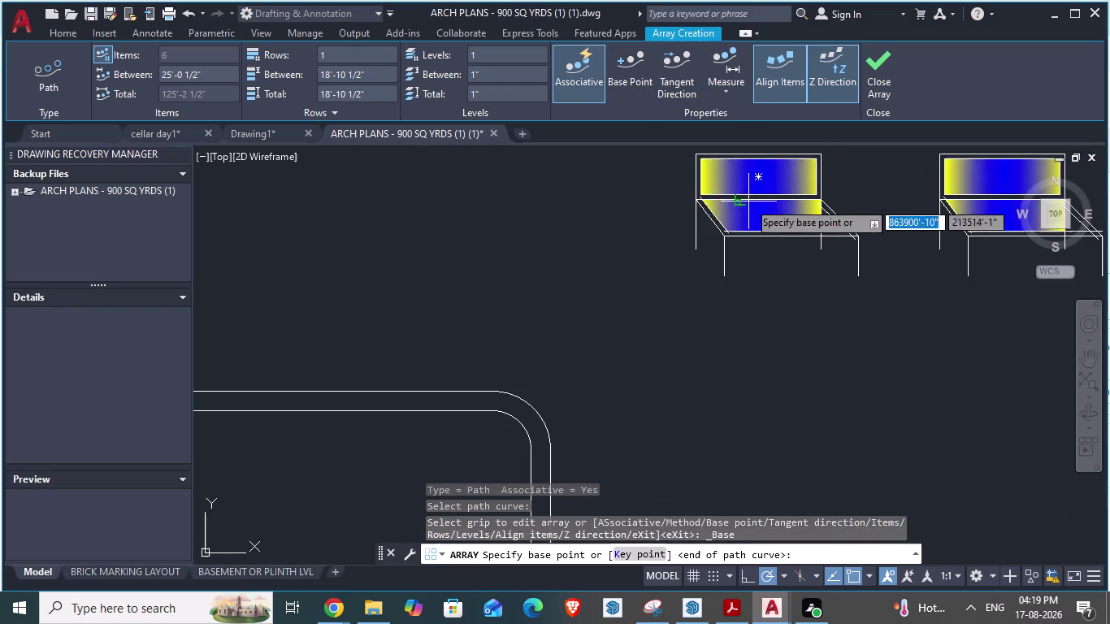
scroll(down, 3)
scroll(up, 3)
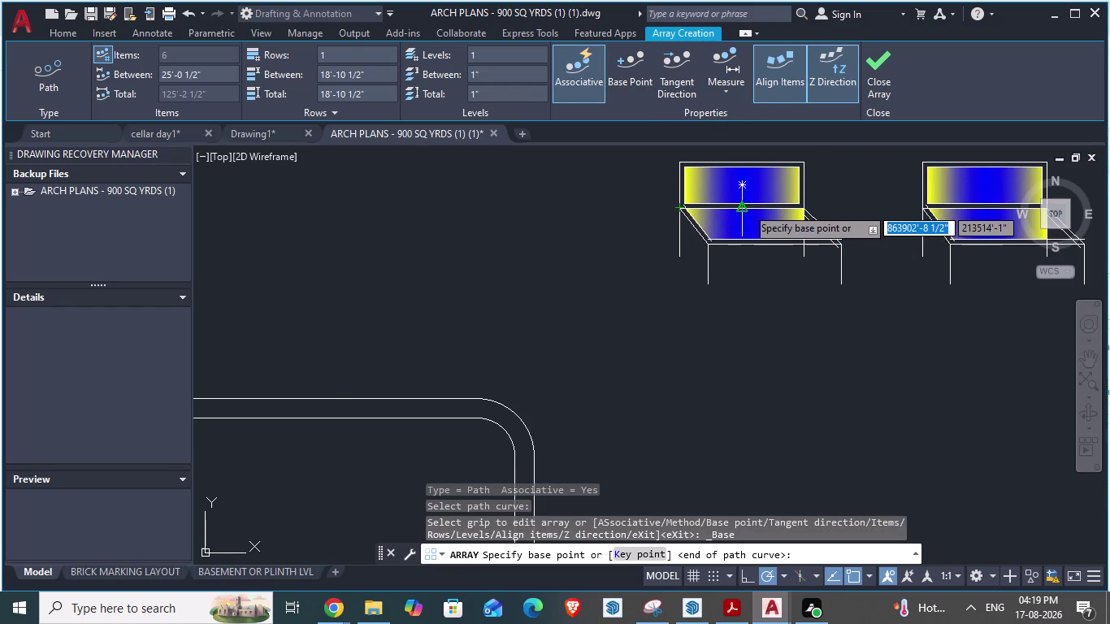
click(747, 207)
scroll(down, 3)
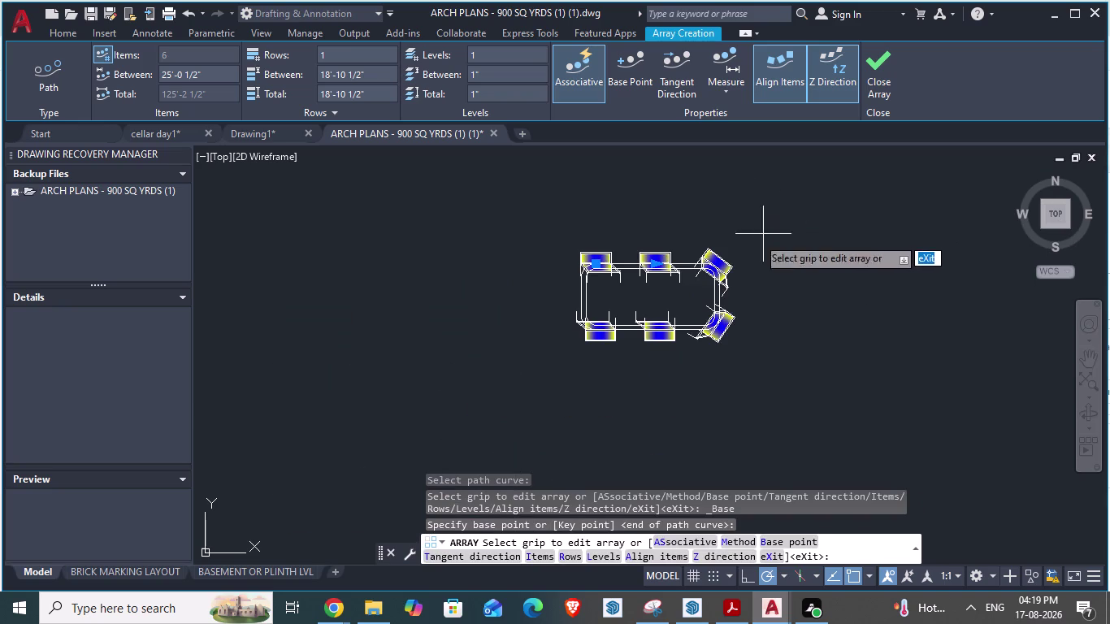
scroll(up, 3)
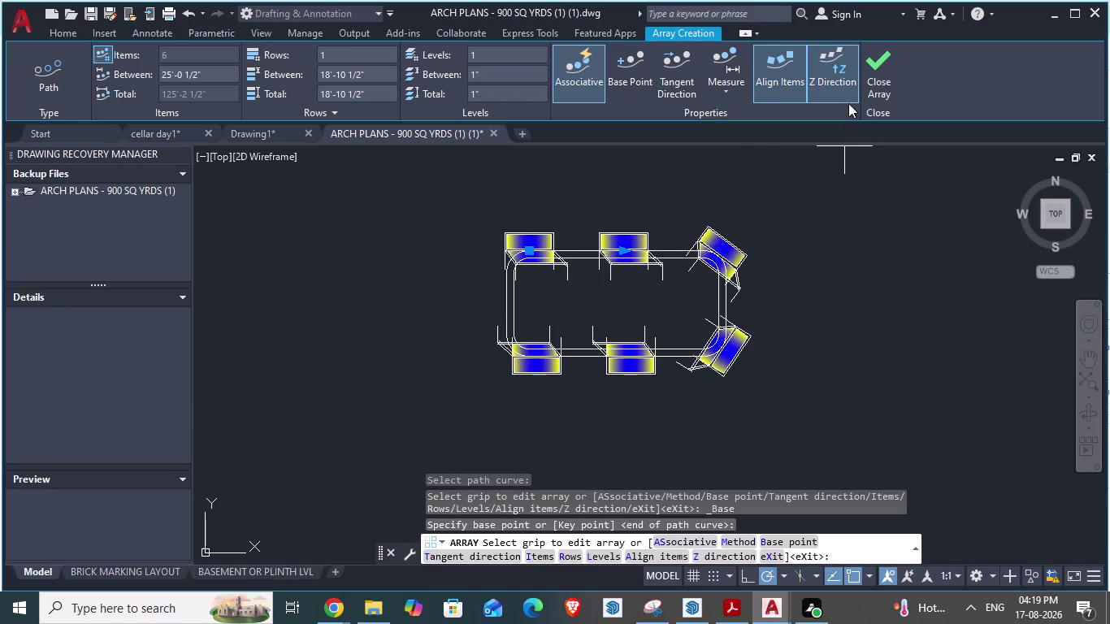
Switch spacing to Divide so six chairs spread evenly, then close array editing.
click(725, 88)
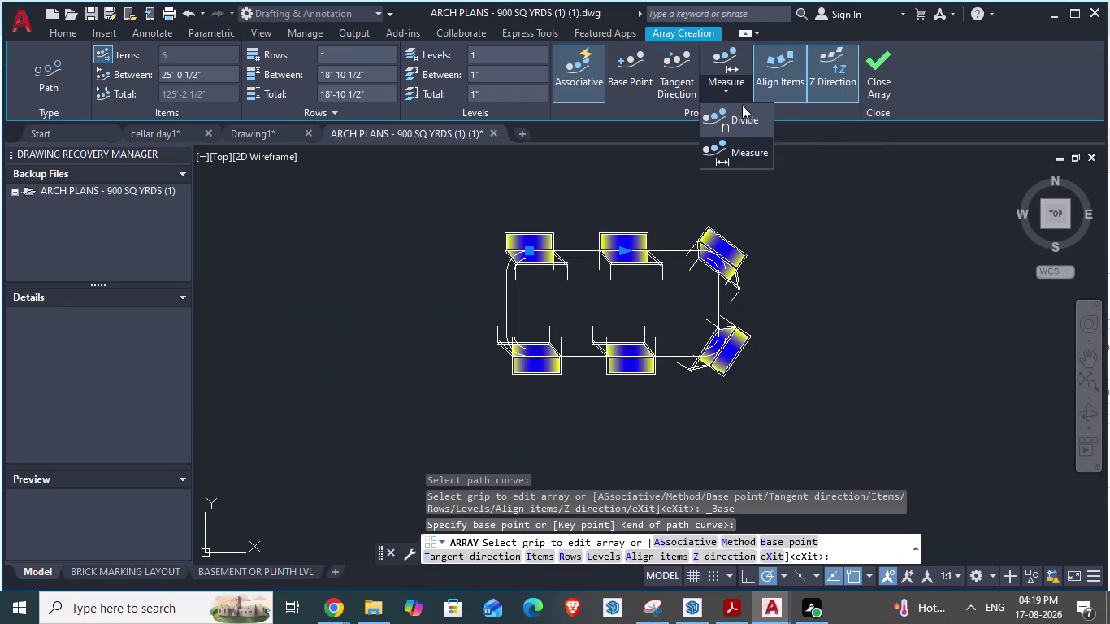
click(742, 117)
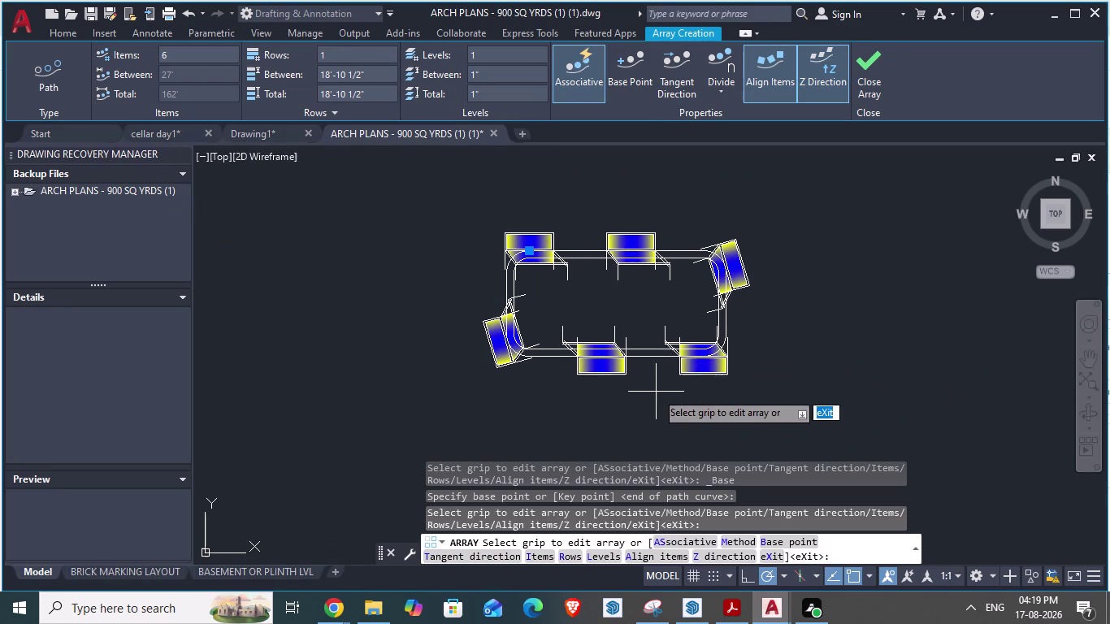
scroll(up, 3)
click(559, 353)
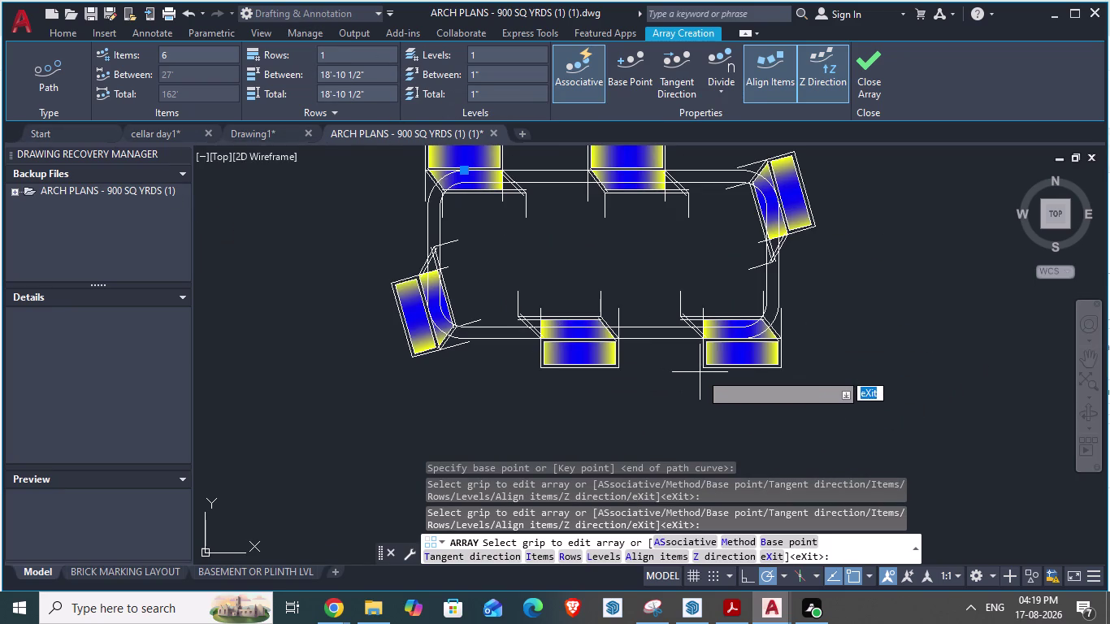
scroll(down, 3)
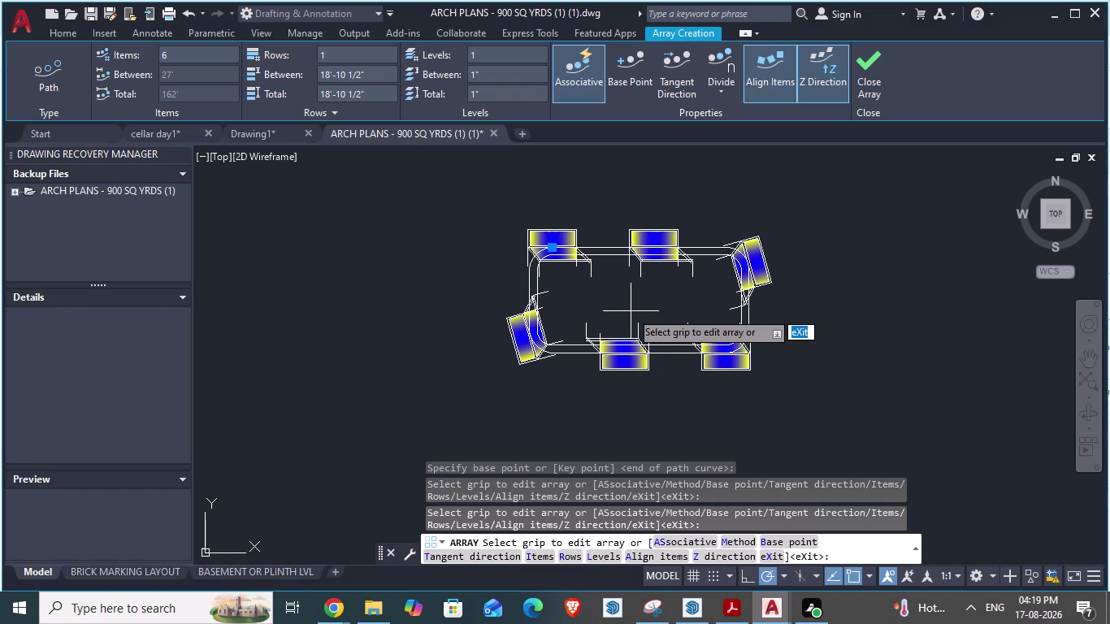
click(618, 247)
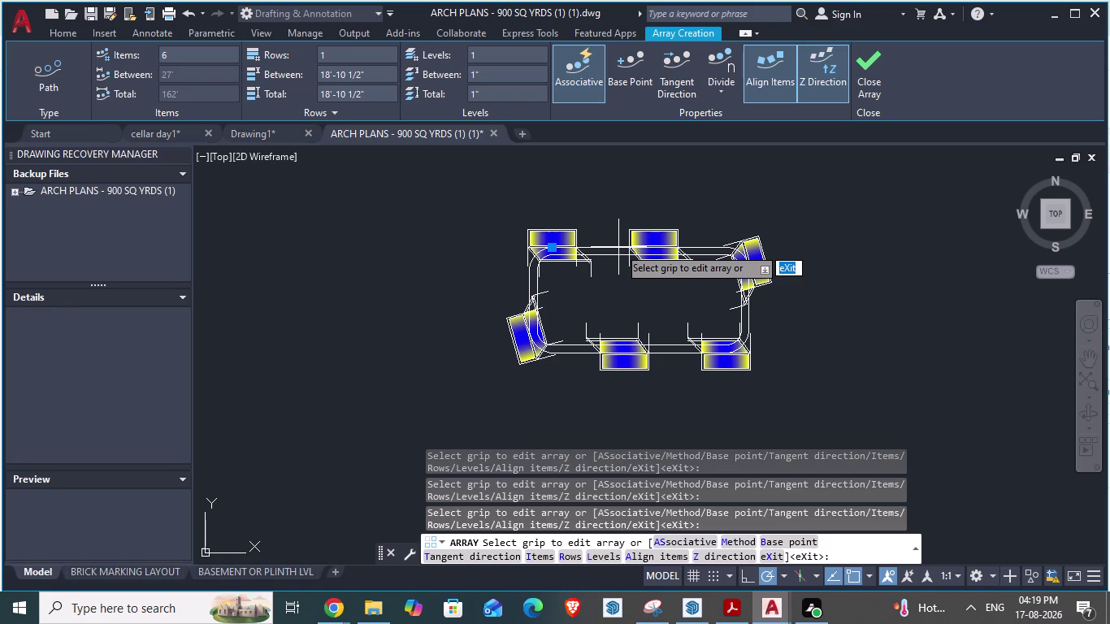
key(Delete)
key(Delete)
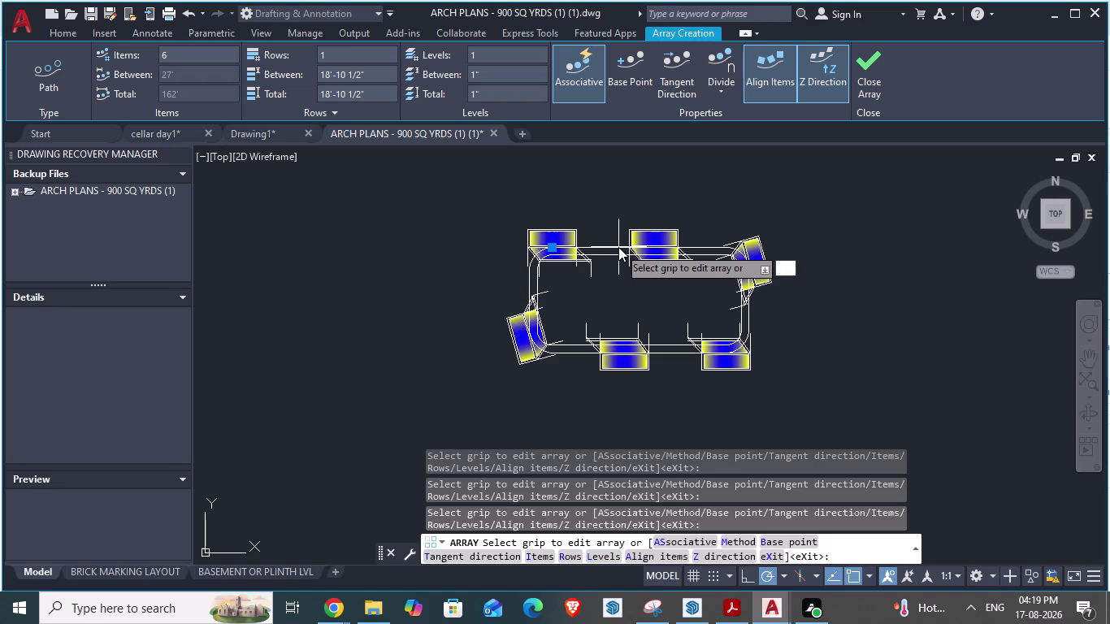
key(Escape)
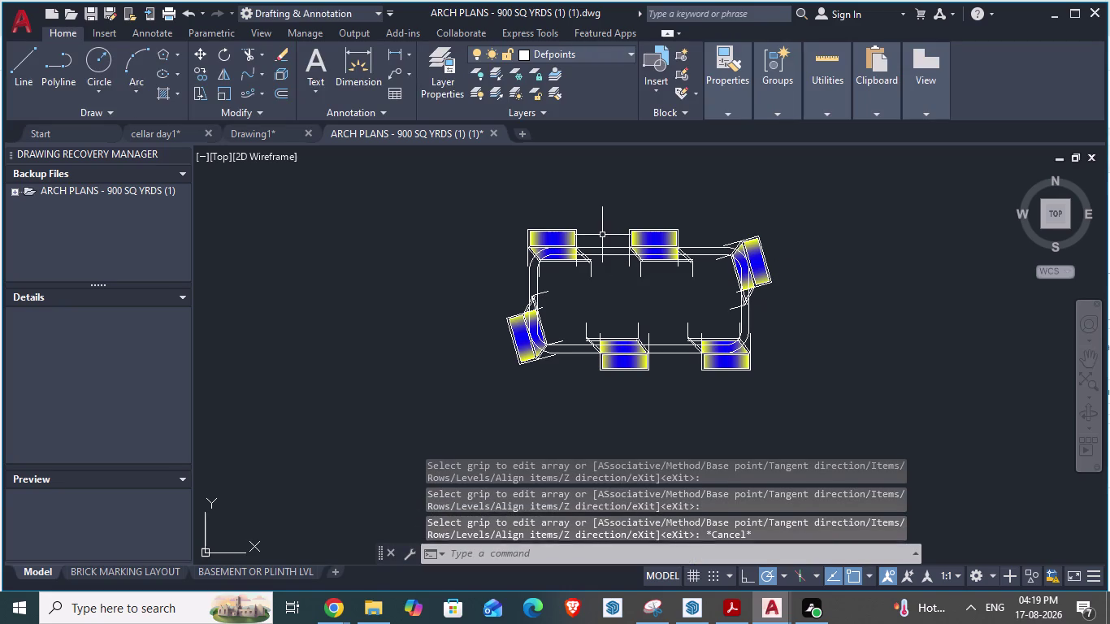
Erase the selected object, then switch the chair array's spacing to Measure and back to Divide.
click(605, 248)
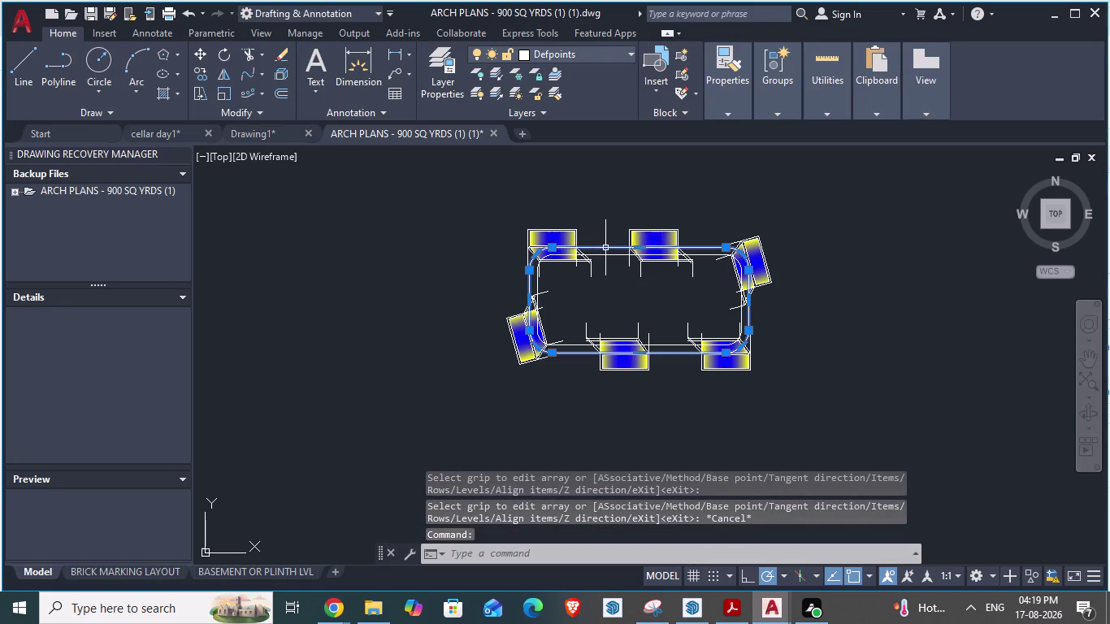
key(Delete)
scroll(up, 3)
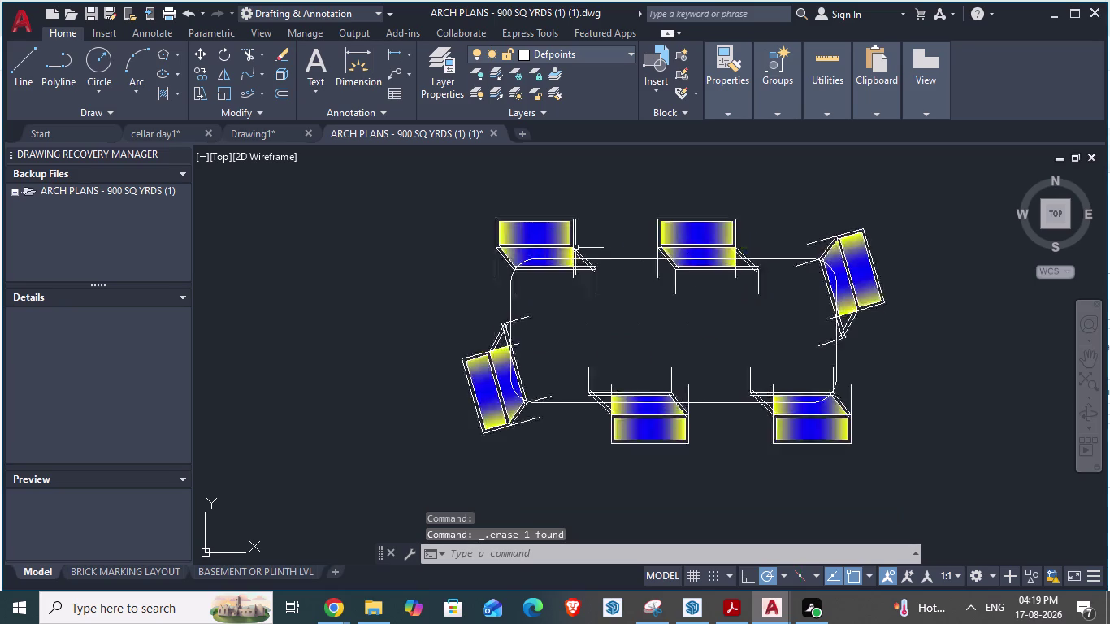
click(513, 234)
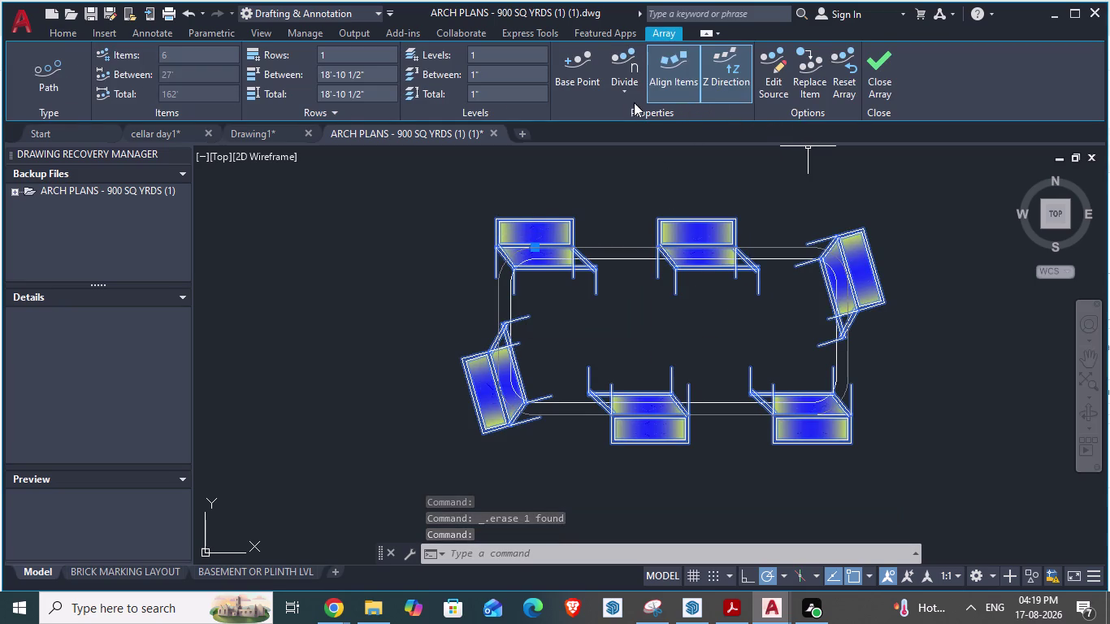
click(625, 94)
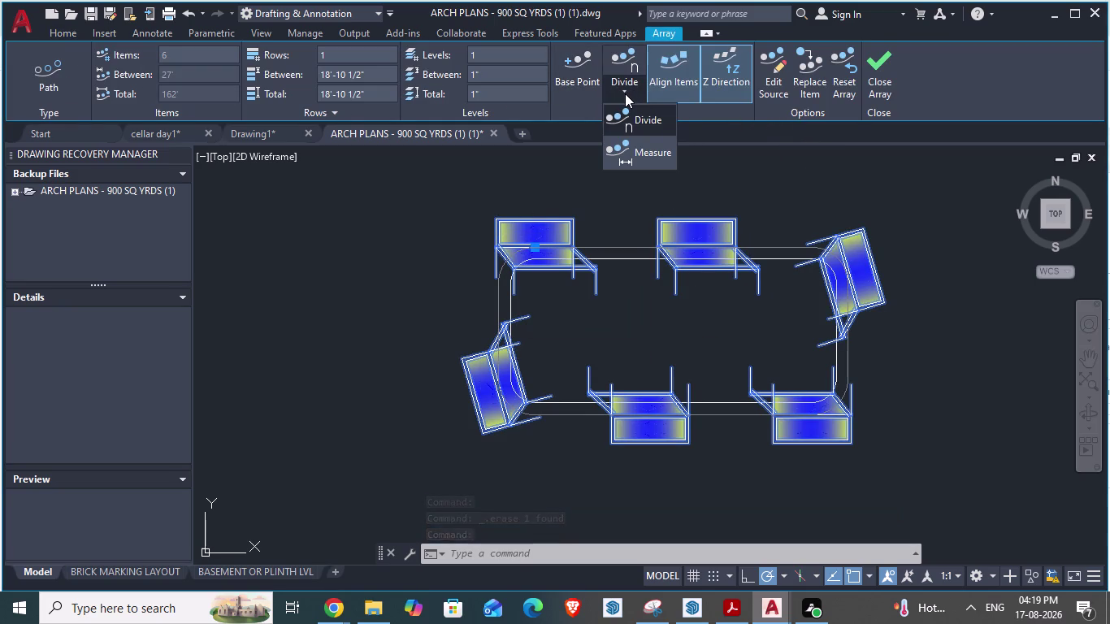
click(644, 149)
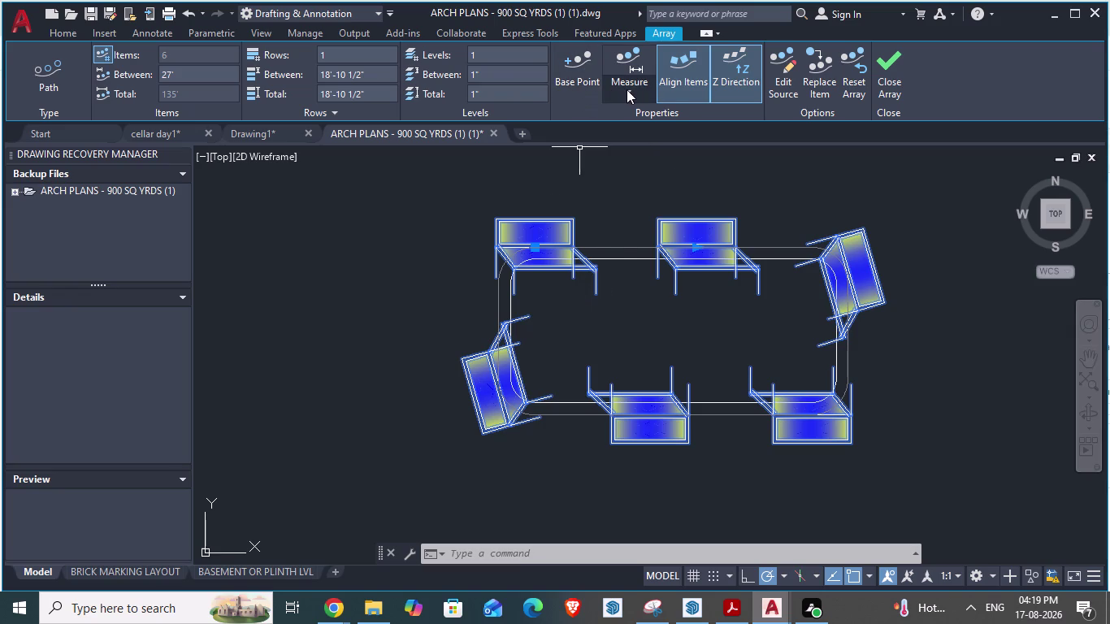
click(627, 89)
click(630, 117)
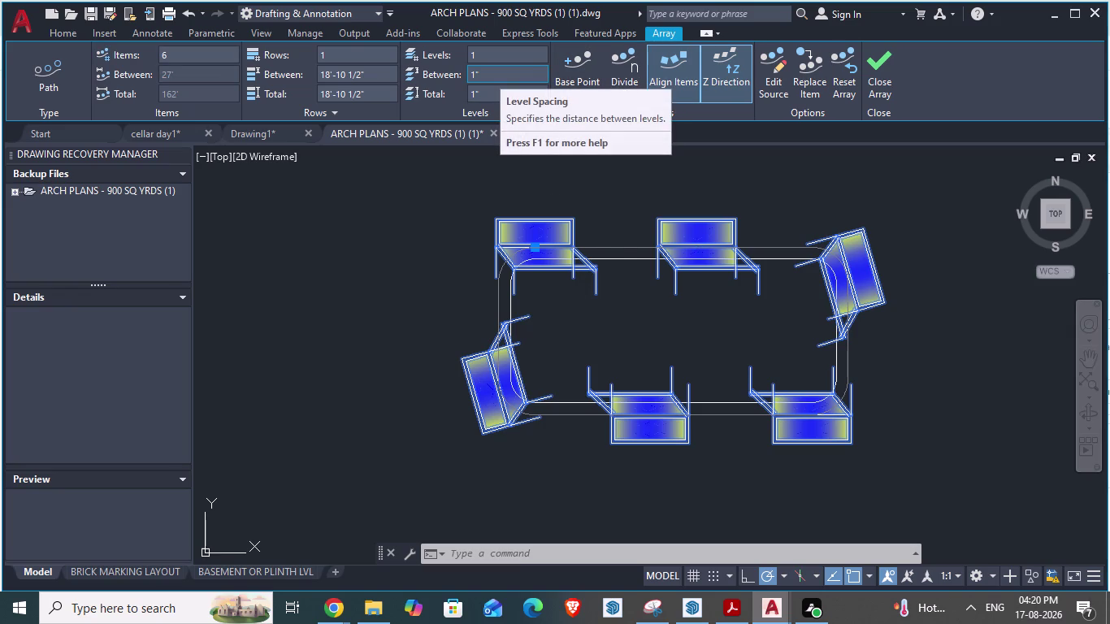
Set the array's spacing between levels to 1'.
drag(502, 72, 449, 79)
text(1)
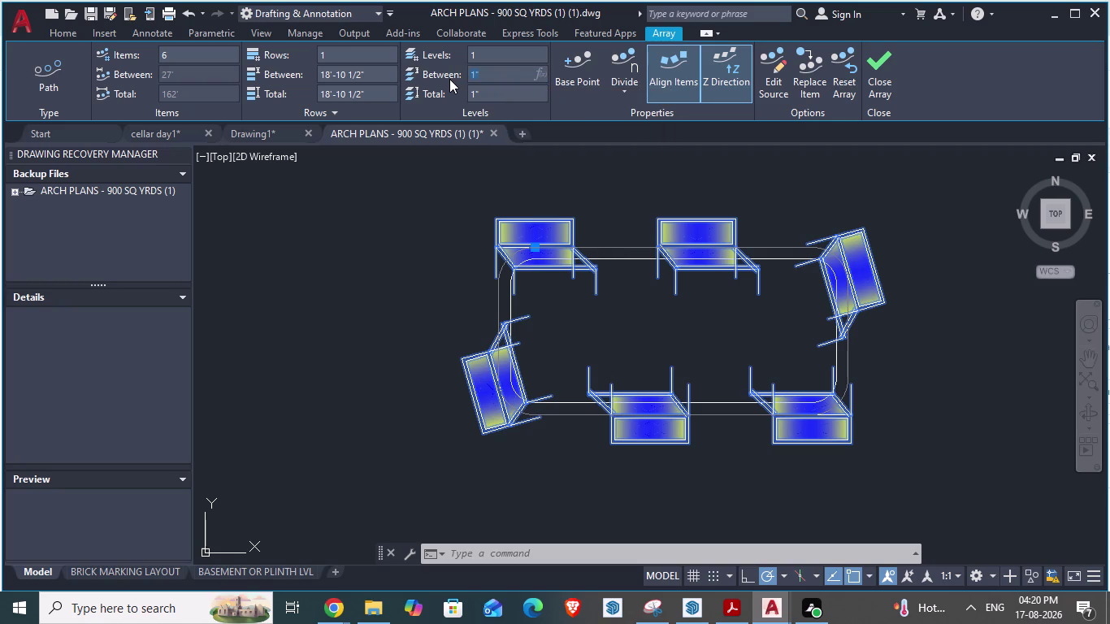
text(')
key(Return)
click(450, 197)
key(Escape)
click(38, 77)
click(772, 76)
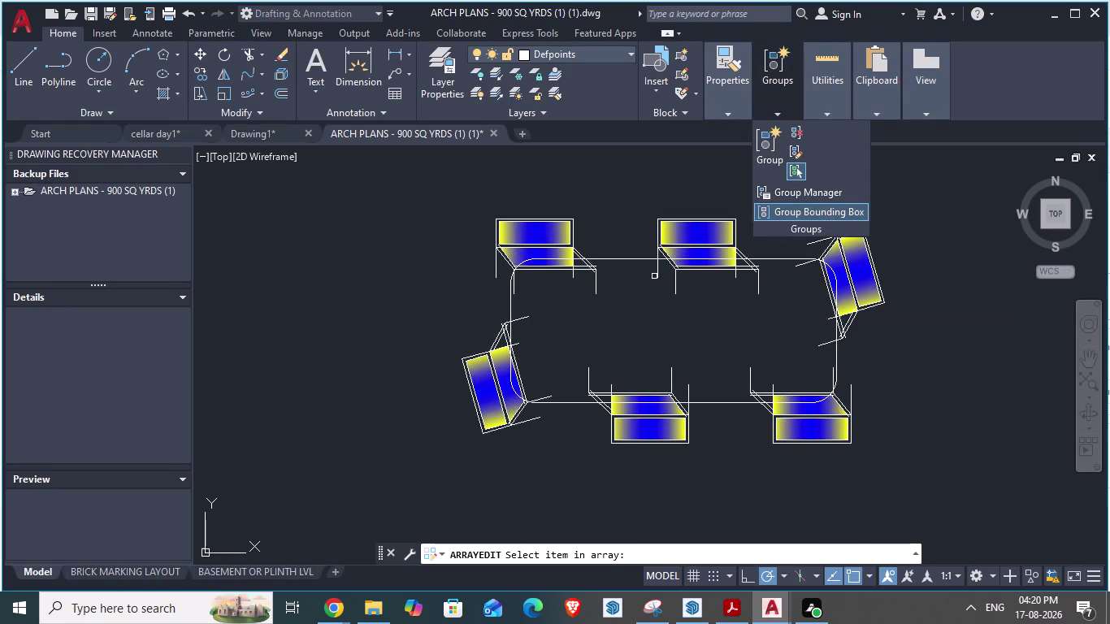
click(707, 227)
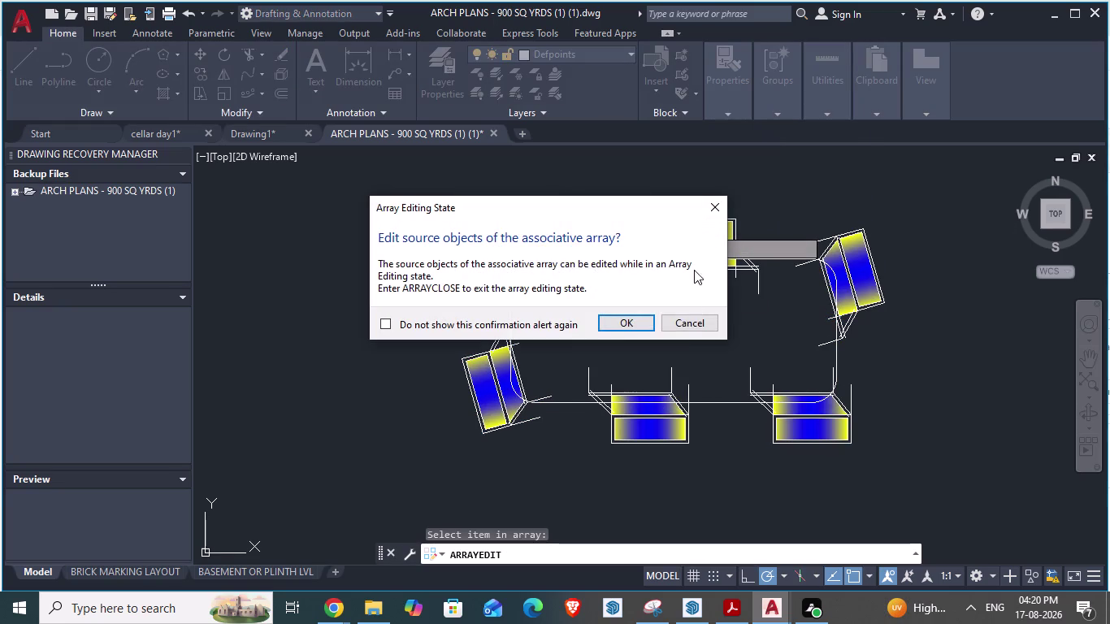
click(688, 325)
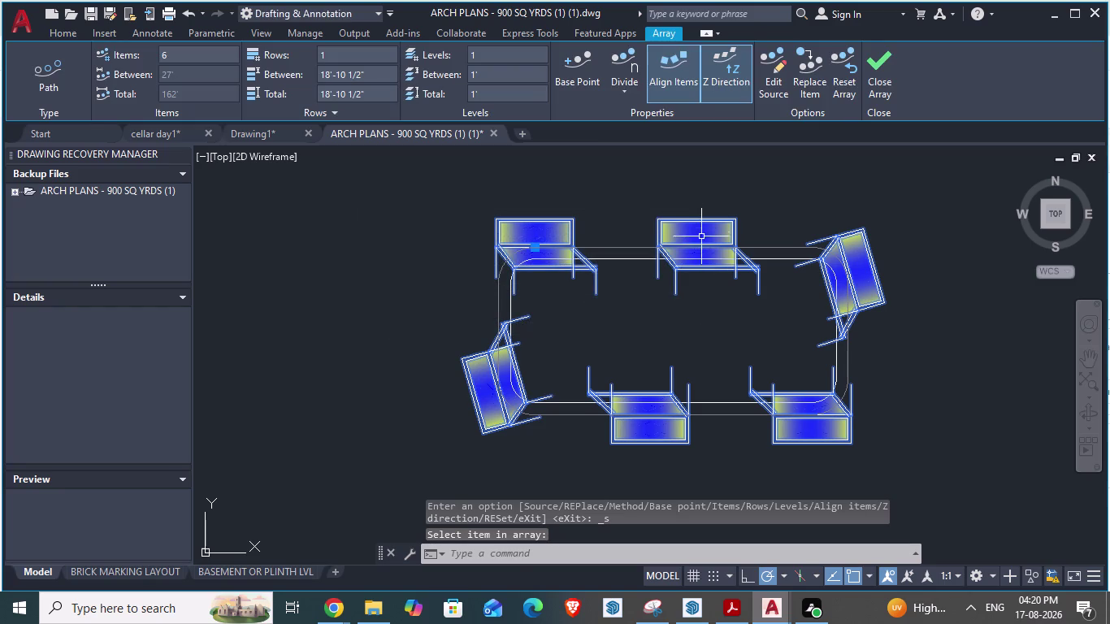
click(652, 162)
key(Escape)
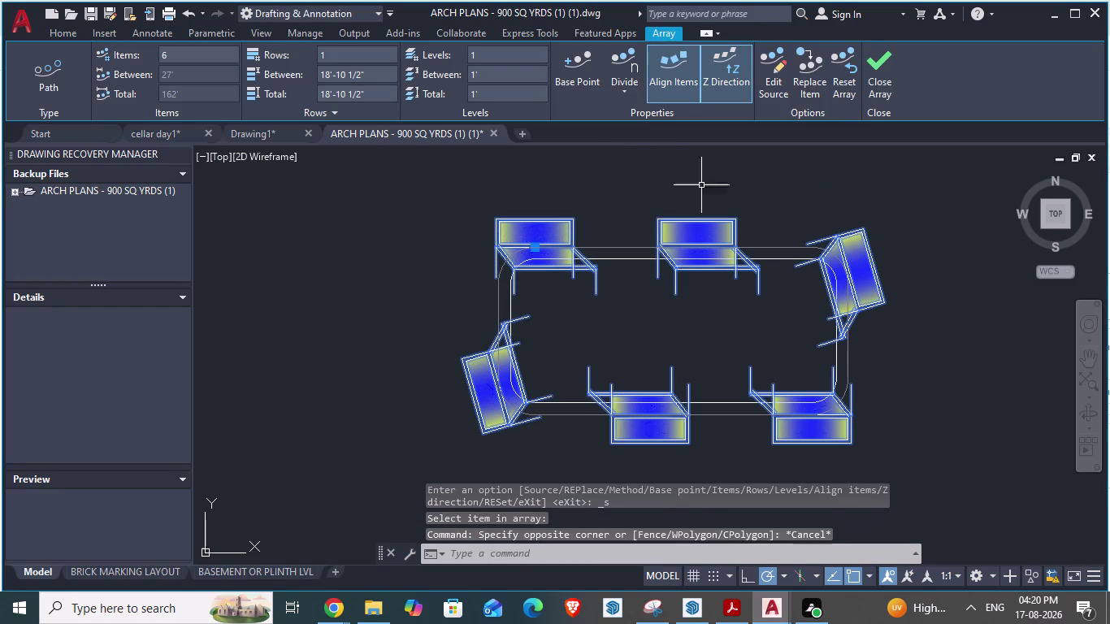
click(729, 186)
key(Escape)
key(Escape)
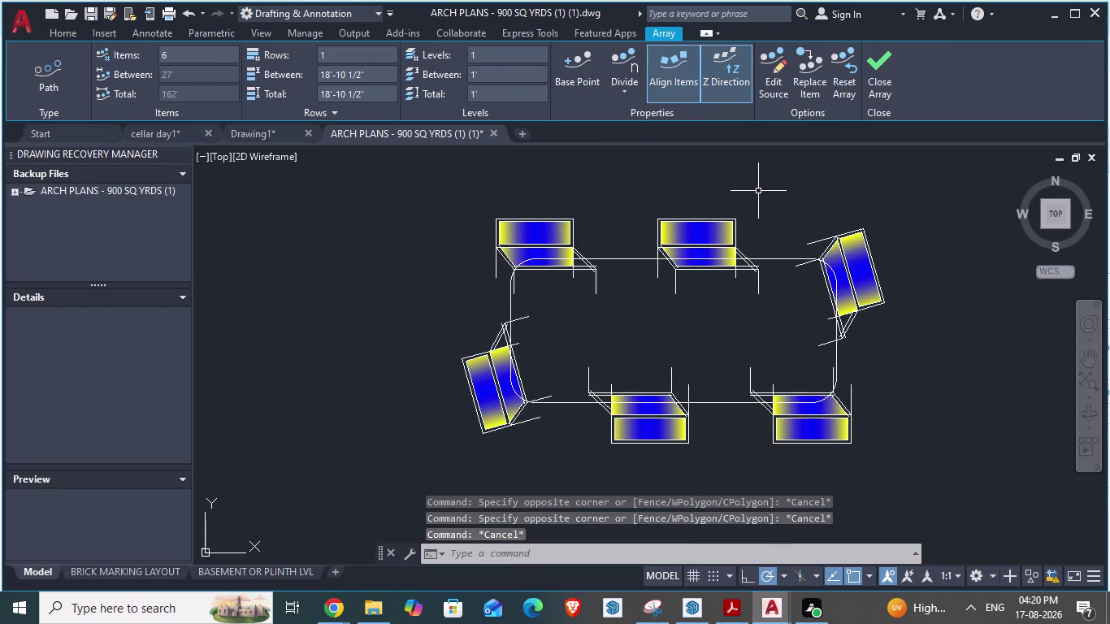
click(763, 192)
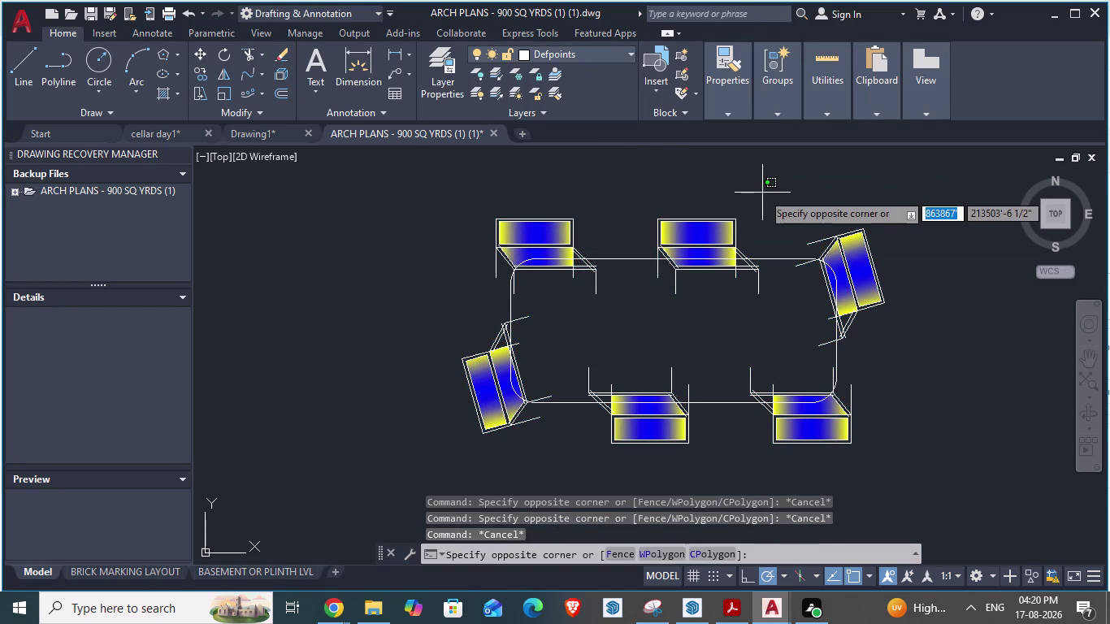
key(Escape)
click(638, 429)
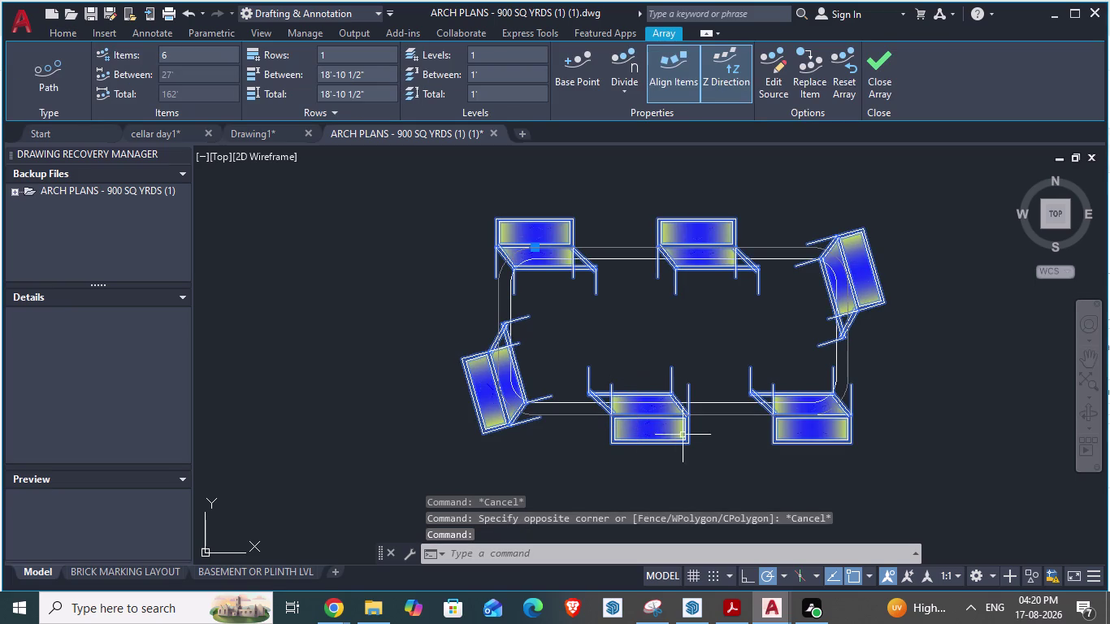
right_click(656, 418)
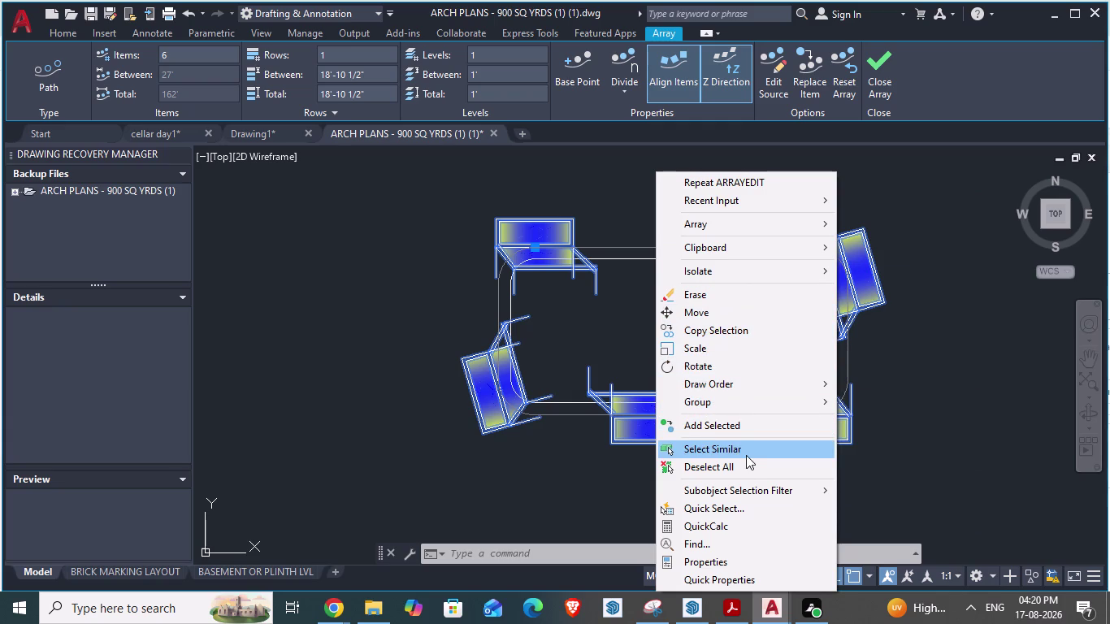
click(724, 470)
click(634, 428)
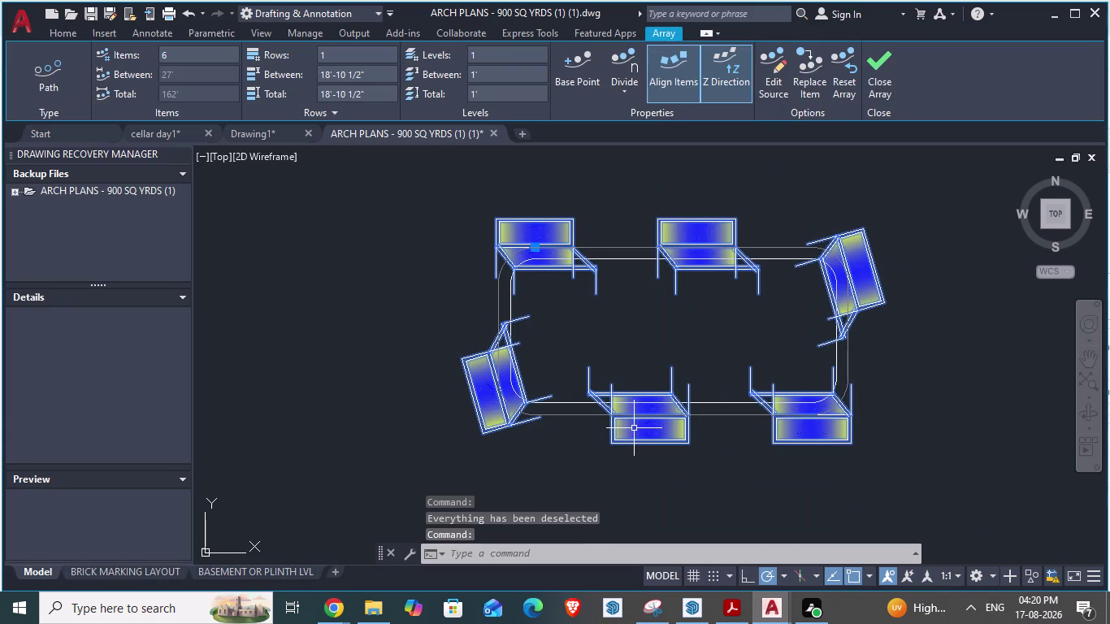
right_click(634, 429)
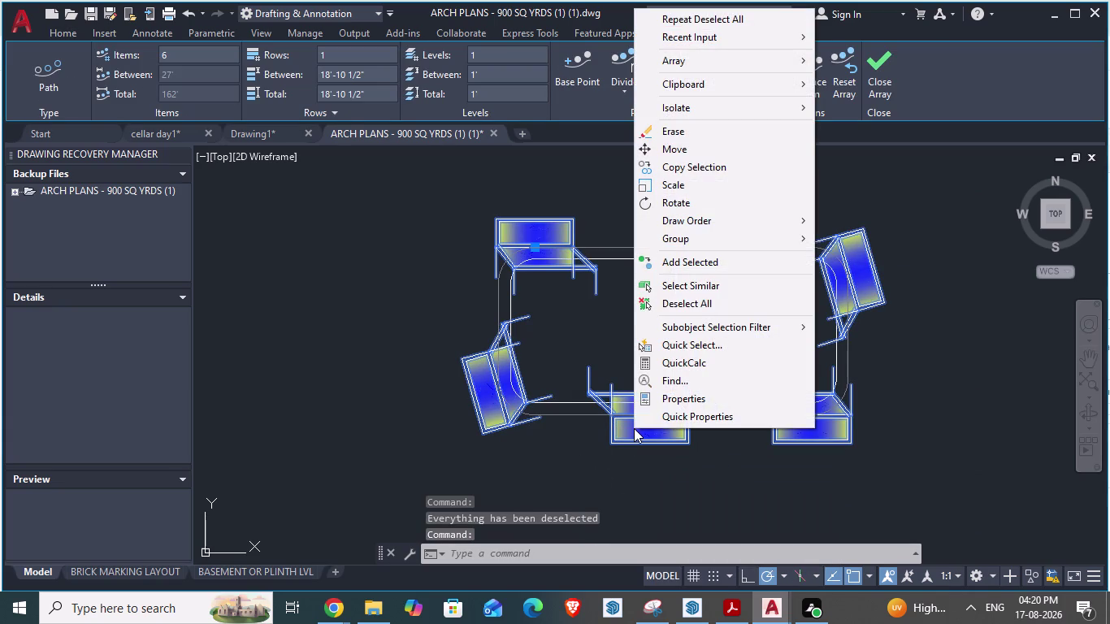
click(683, 307)
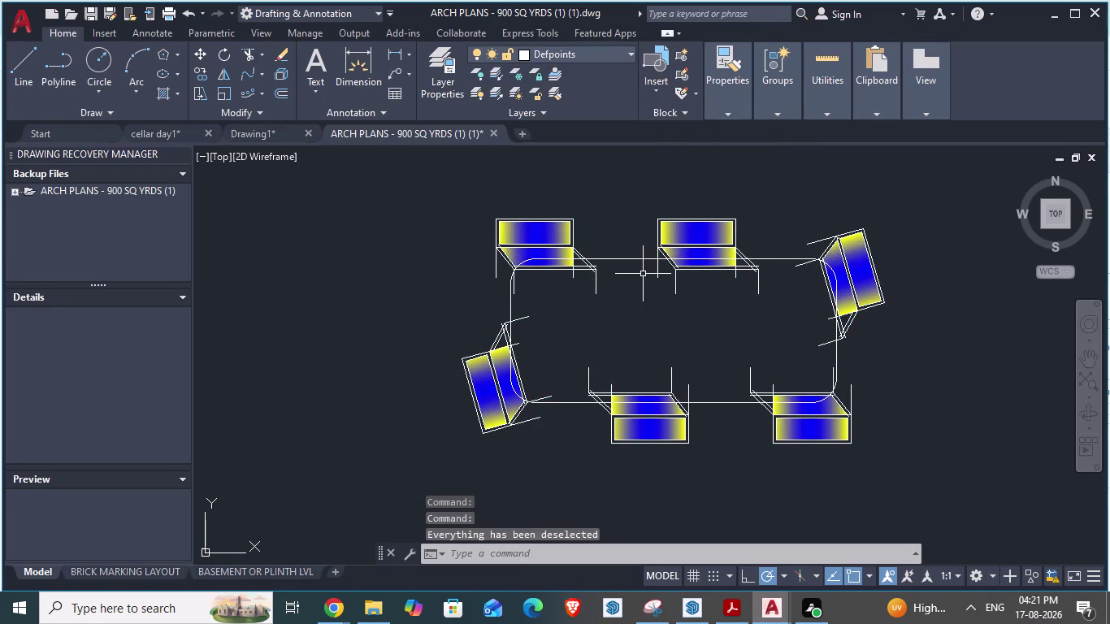
key(Escape)
click(674, 231)
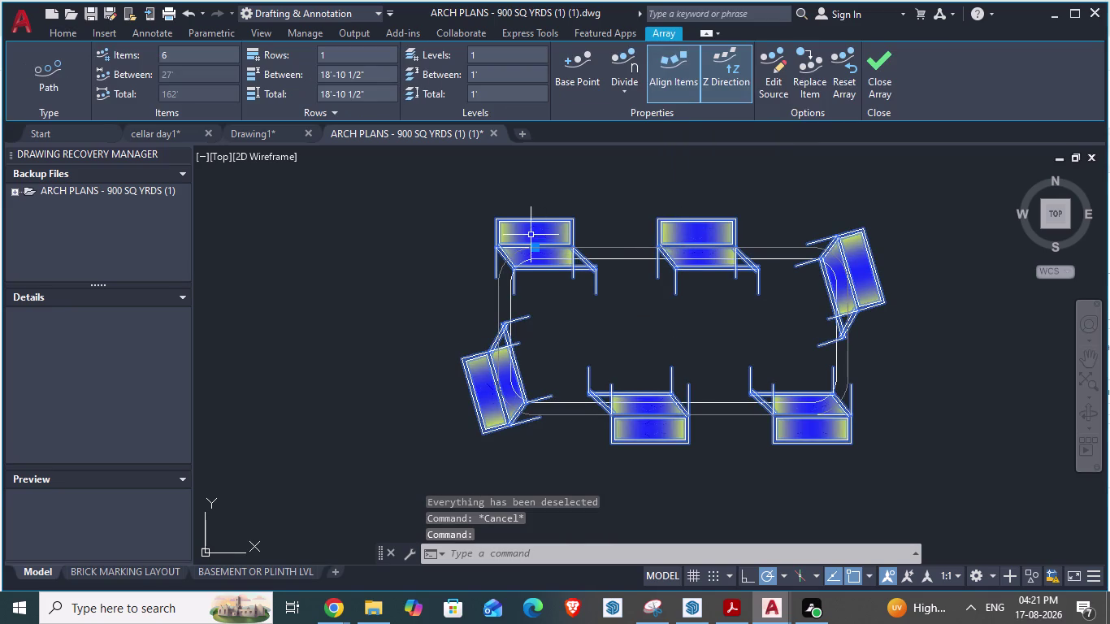
click(526, 221)
click(483, 394)
key(Escape)
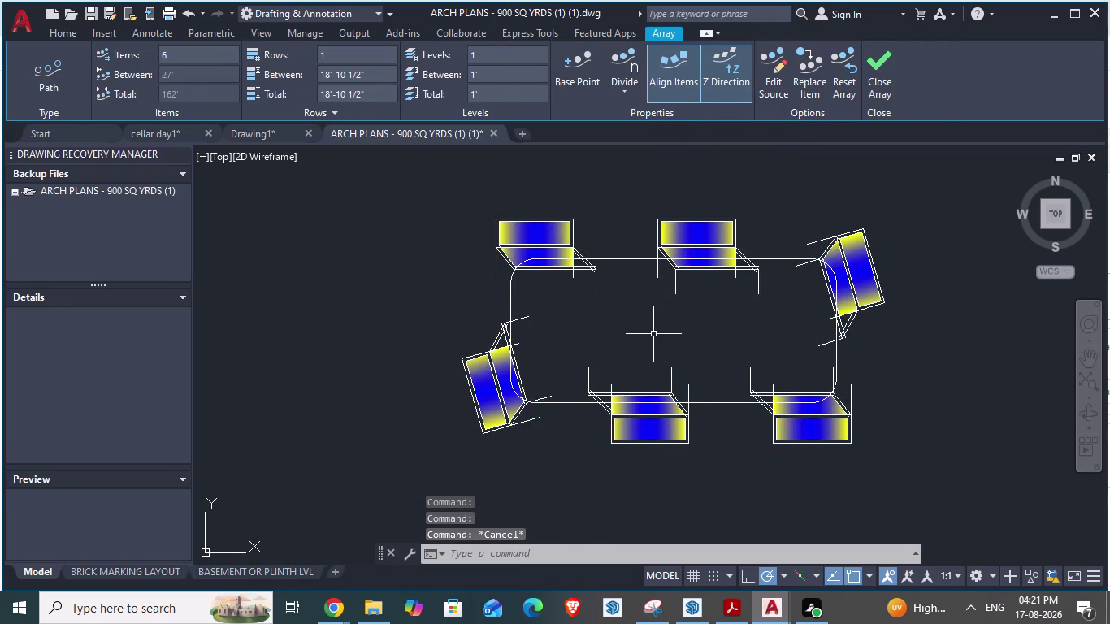
click(656, 318)
key(Escape)
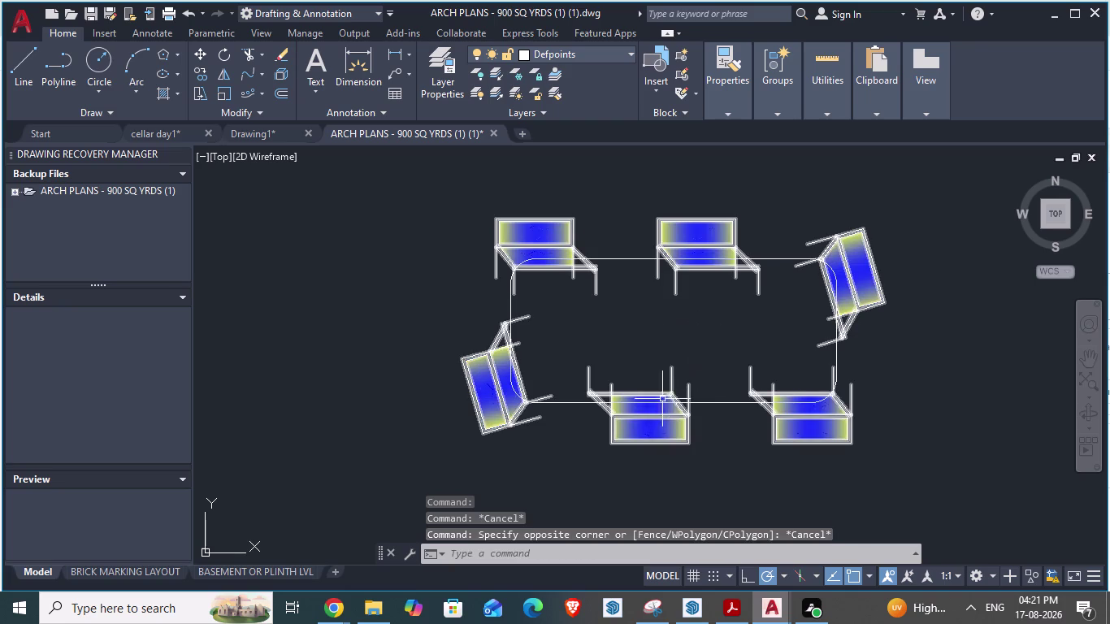
click(650, 430)
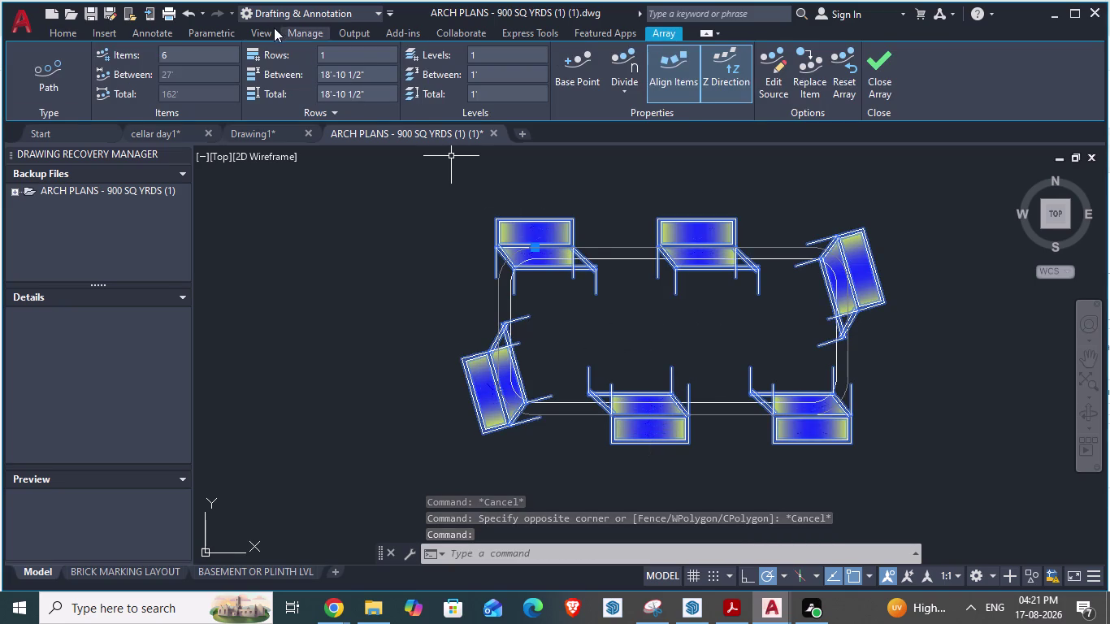
click(98, 35)
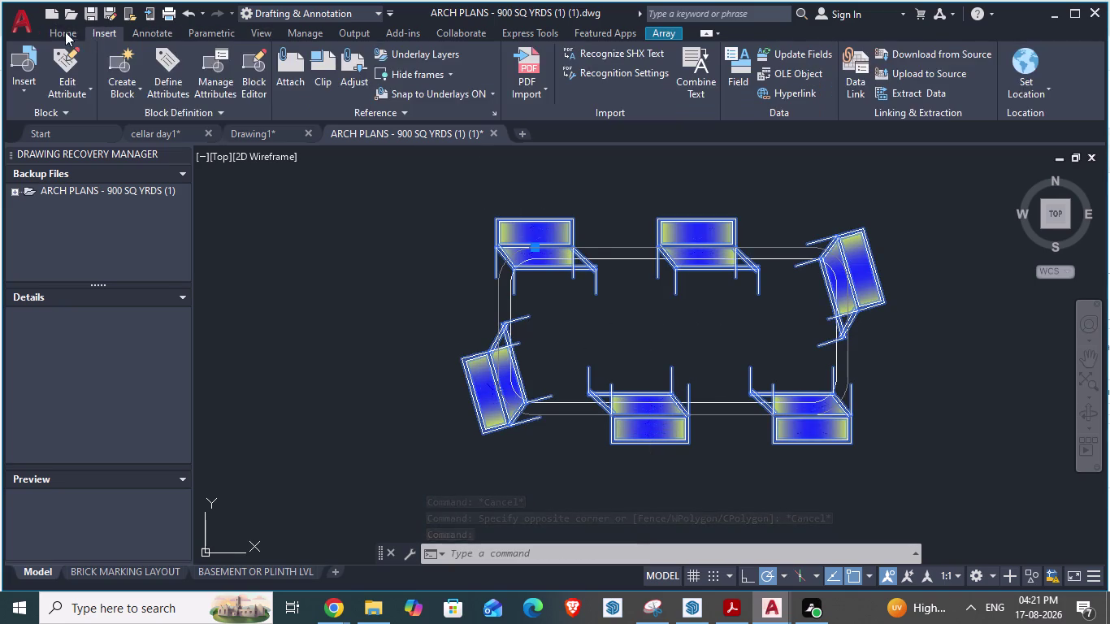
click(61, 32)
click(225, 75)
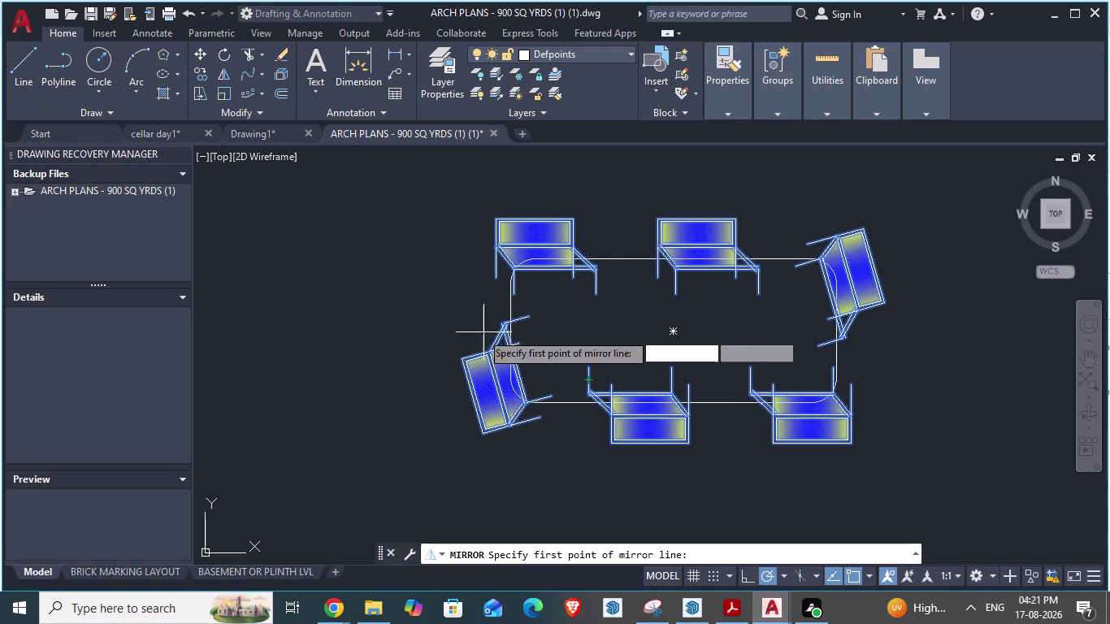
click(429, 326)
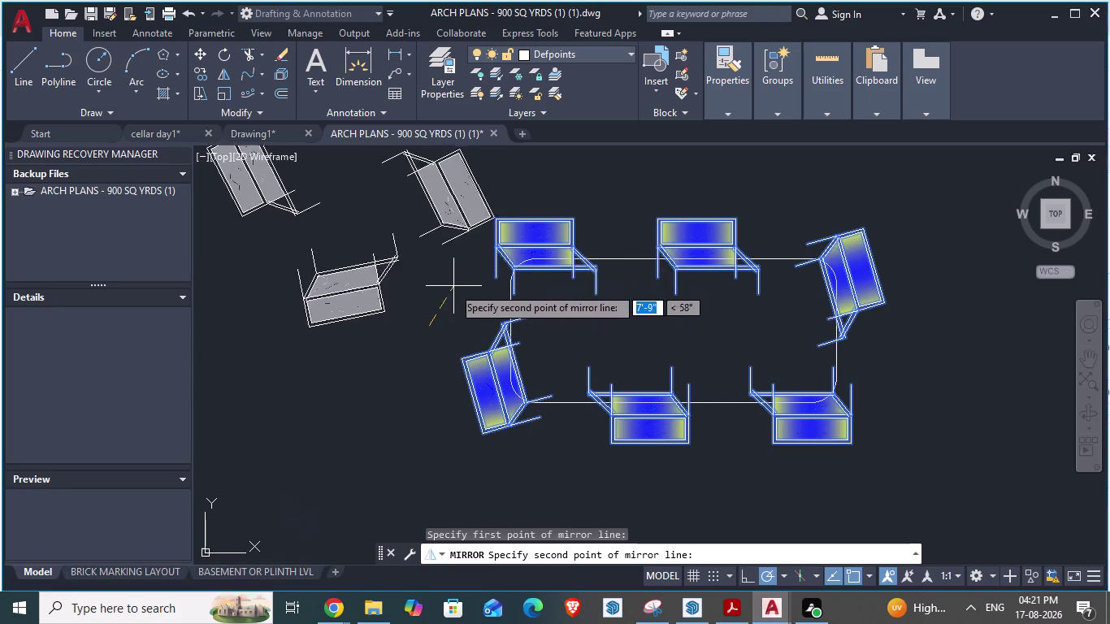
key(Escape)
scroll(down, 3)
scroll(up, 3)
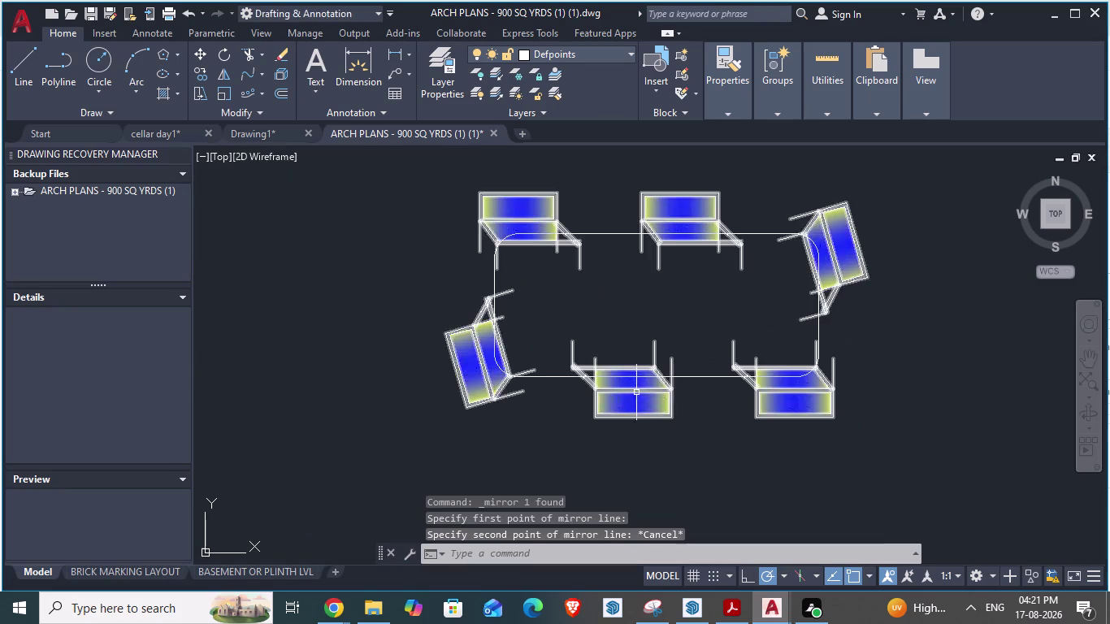
middle_drag(628, 449, 622, 428)
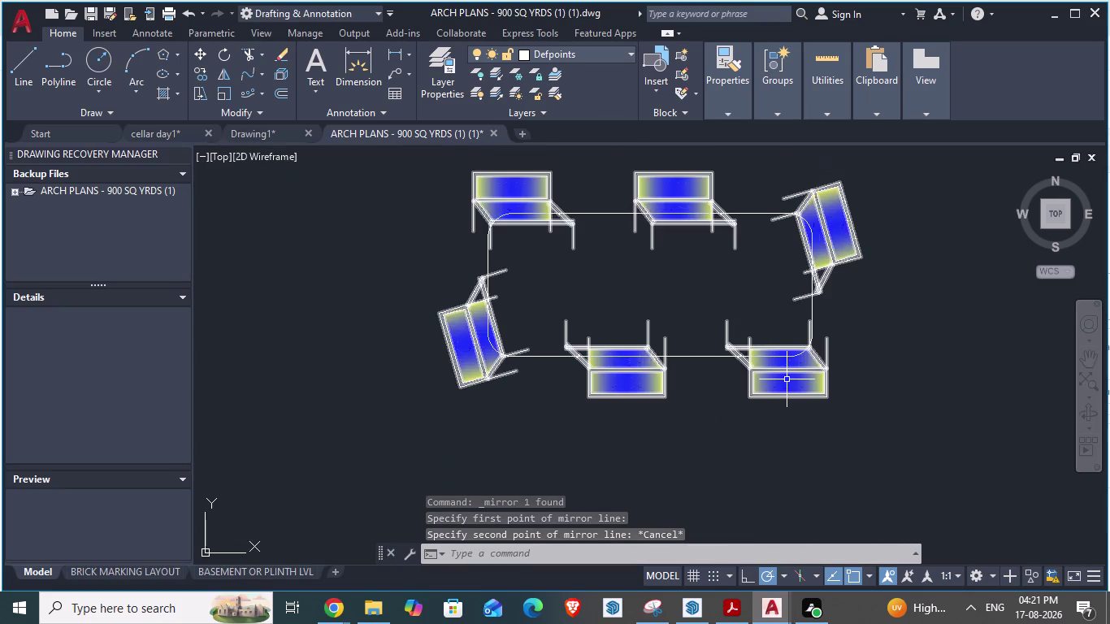
scroll(up, 3)
scroll(down, 3)
scroll(up, 3)
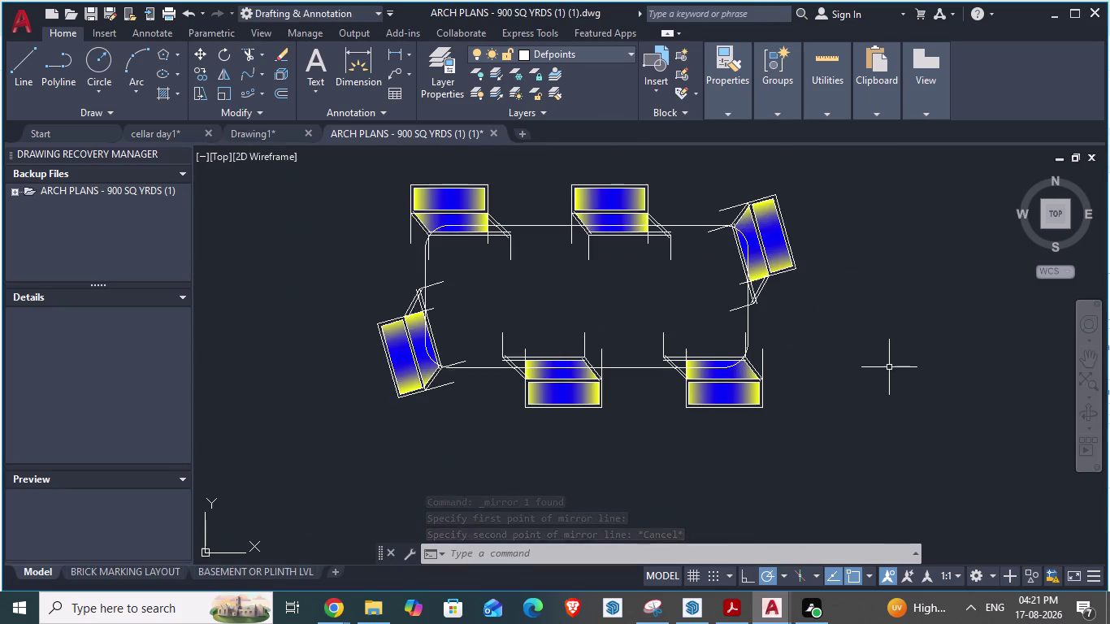
click(765, 226)
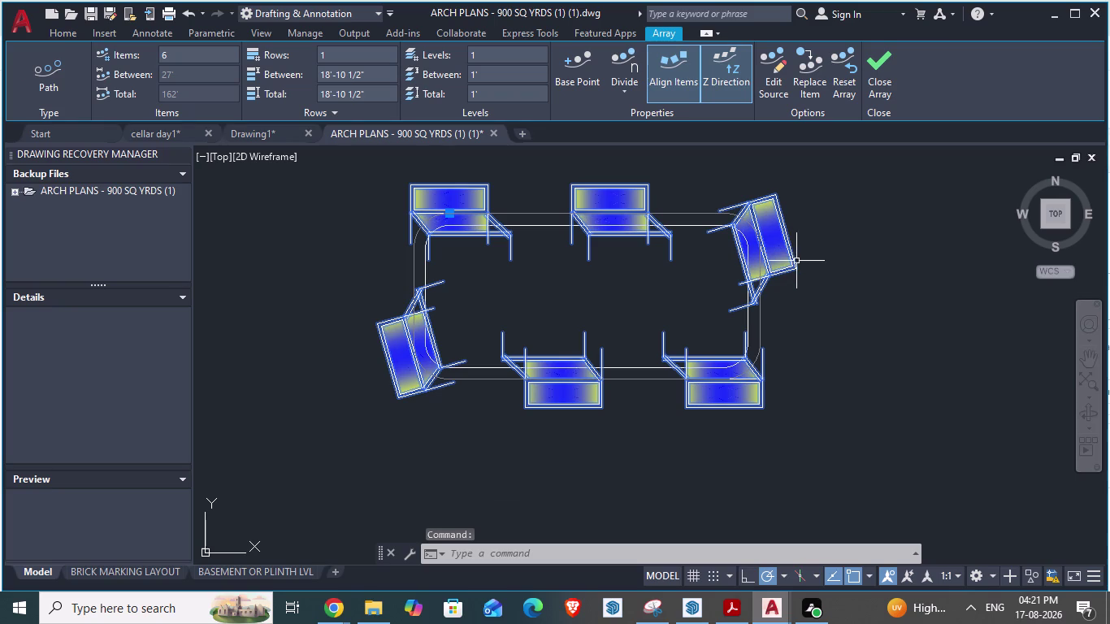
key(Escape)
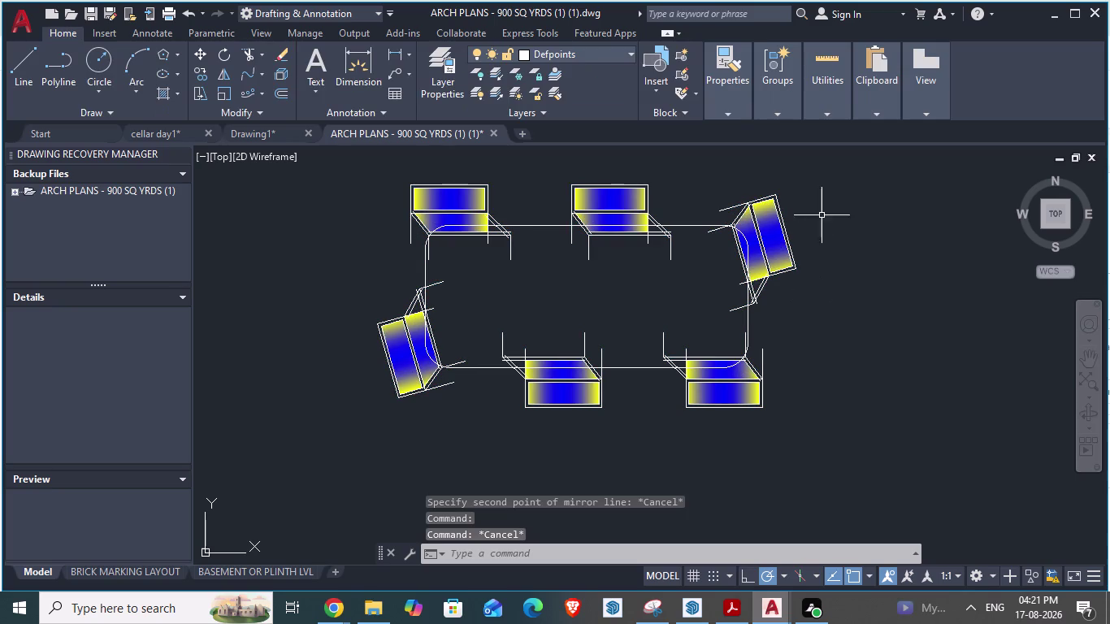
click(774, 115)
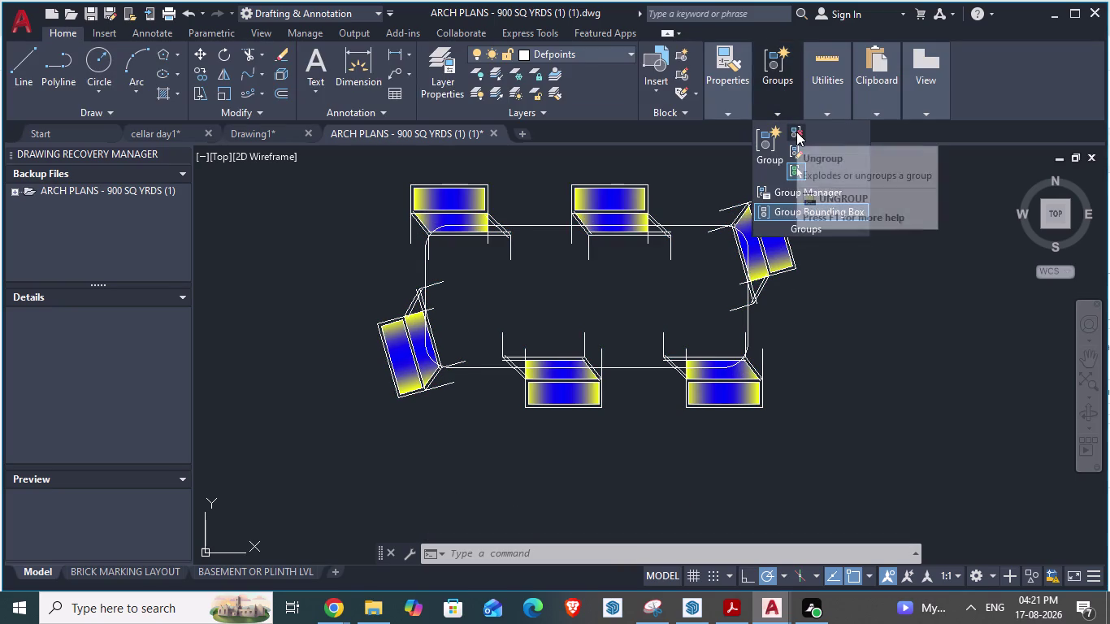
click(796, 132)
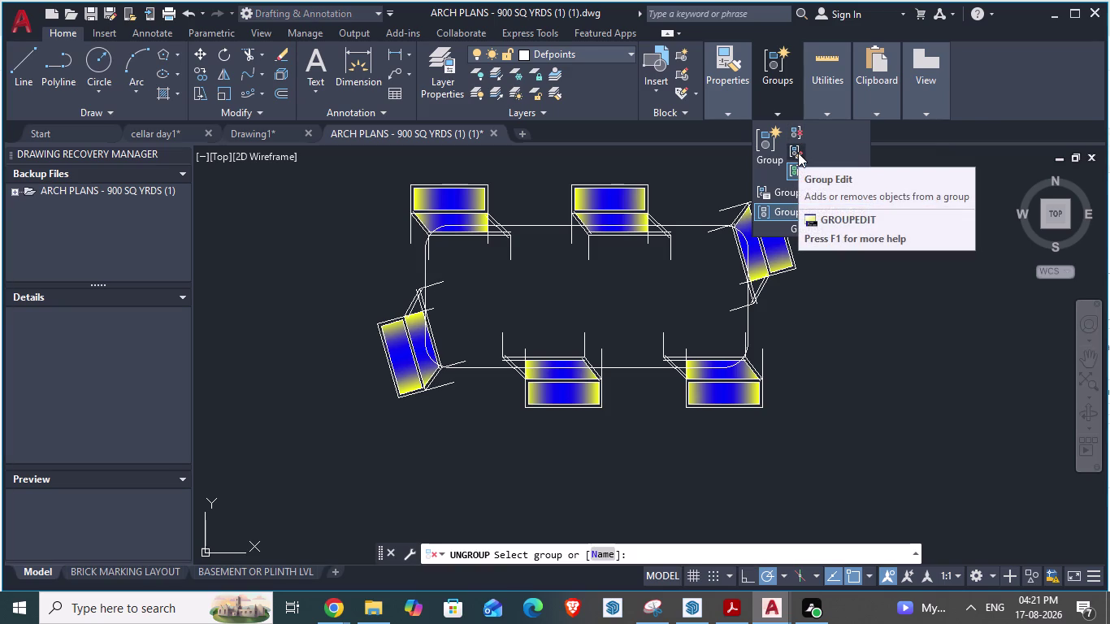
key(Escape)
click(626, 213)
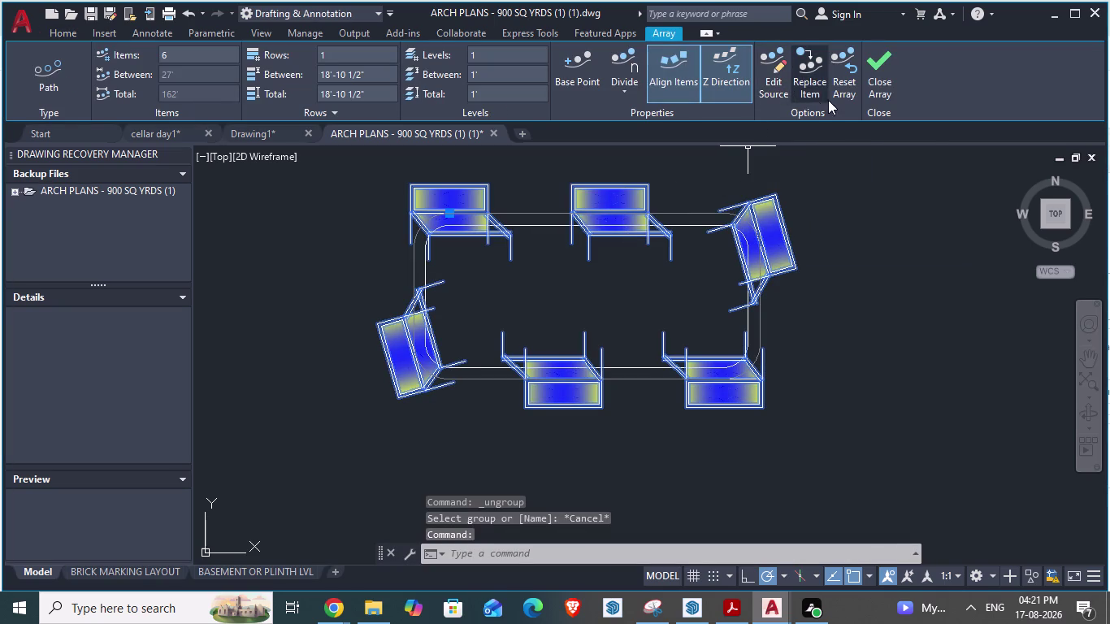
click(771, 94)
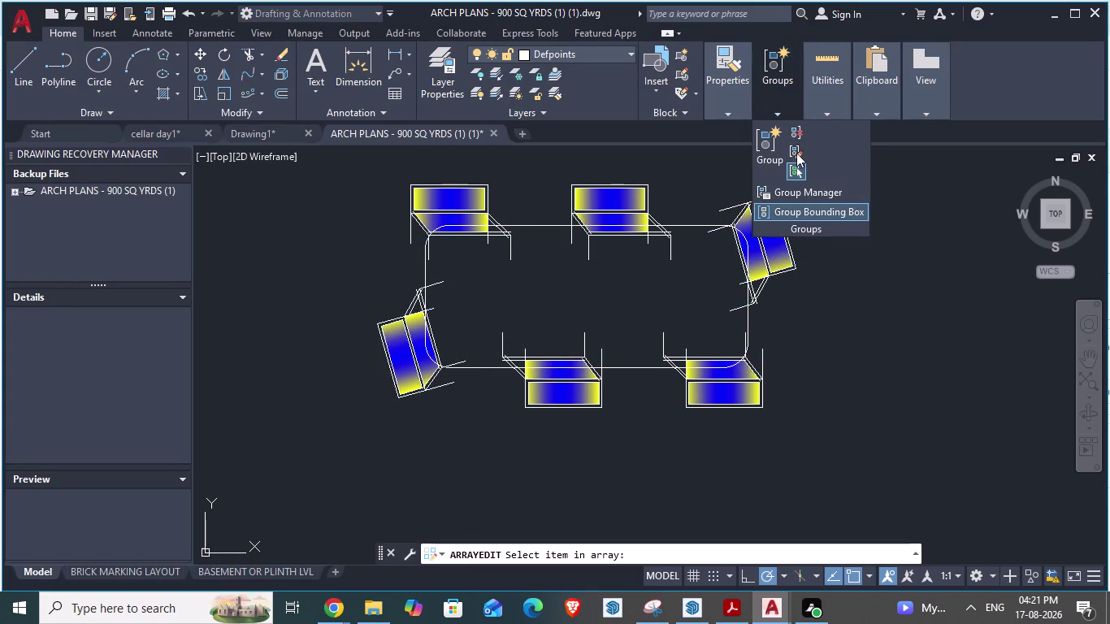
click(810, 228)
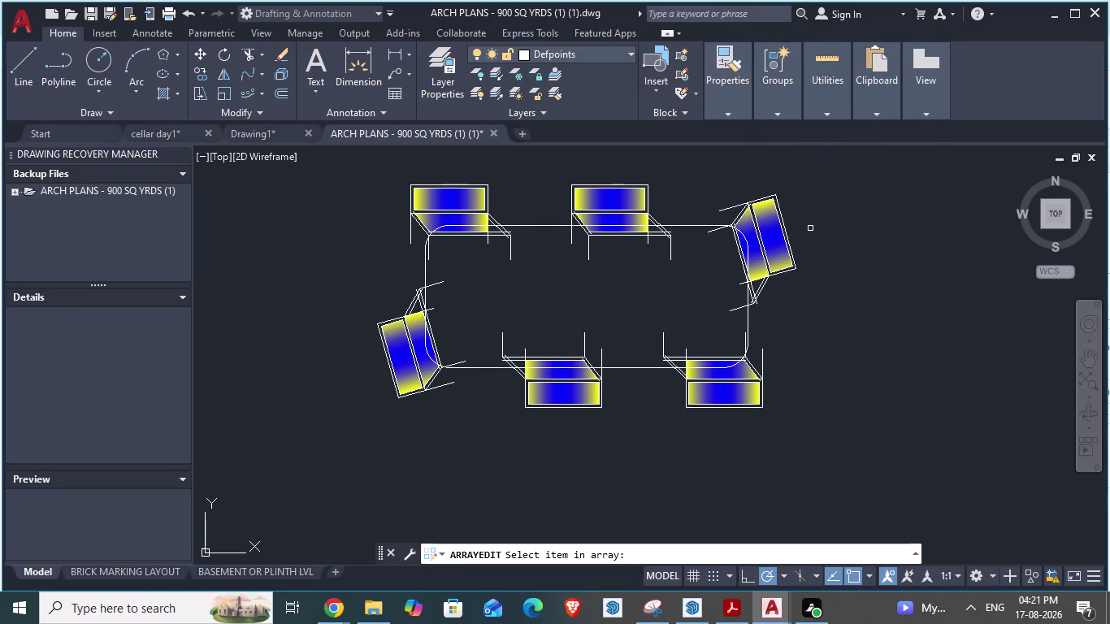
click(760, 229)
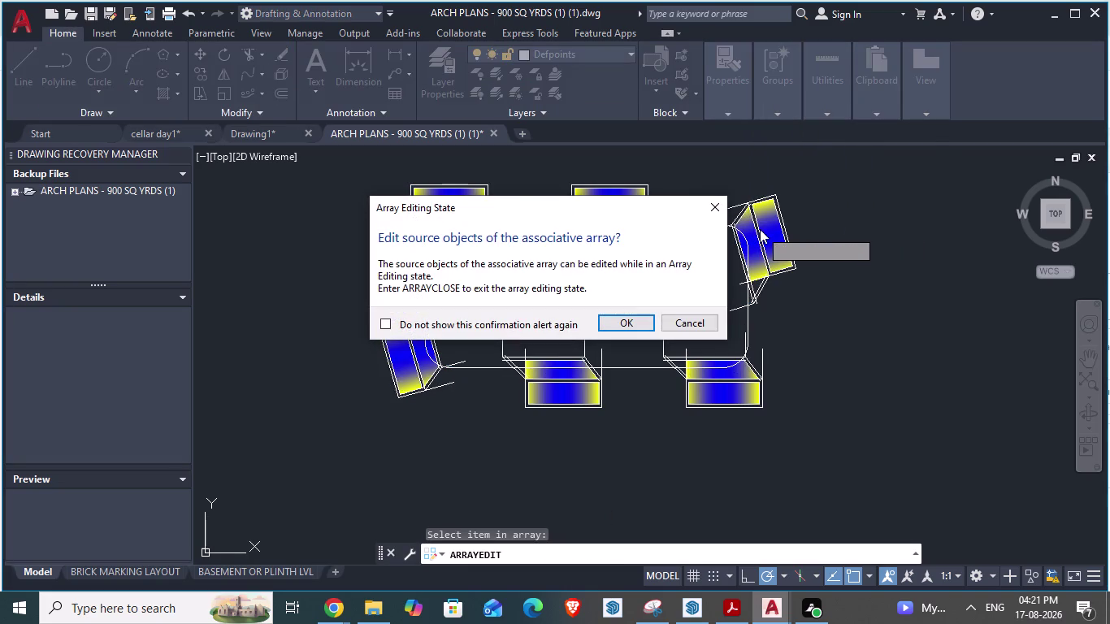
click(698, 318)
key(Escape)
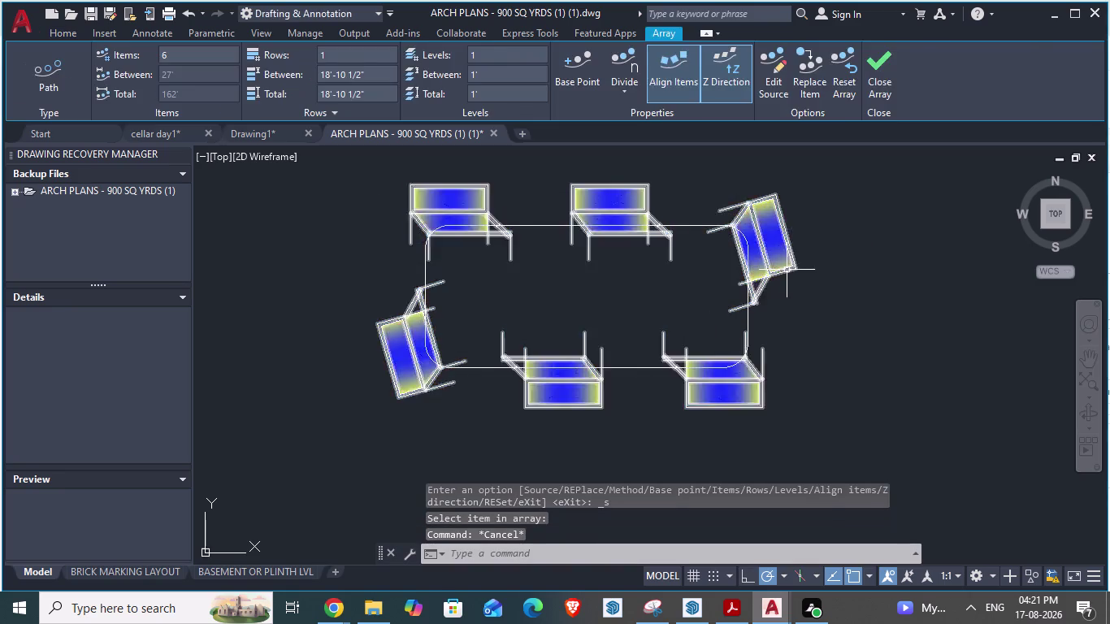
scroll(down, 3)
click(873, 317)
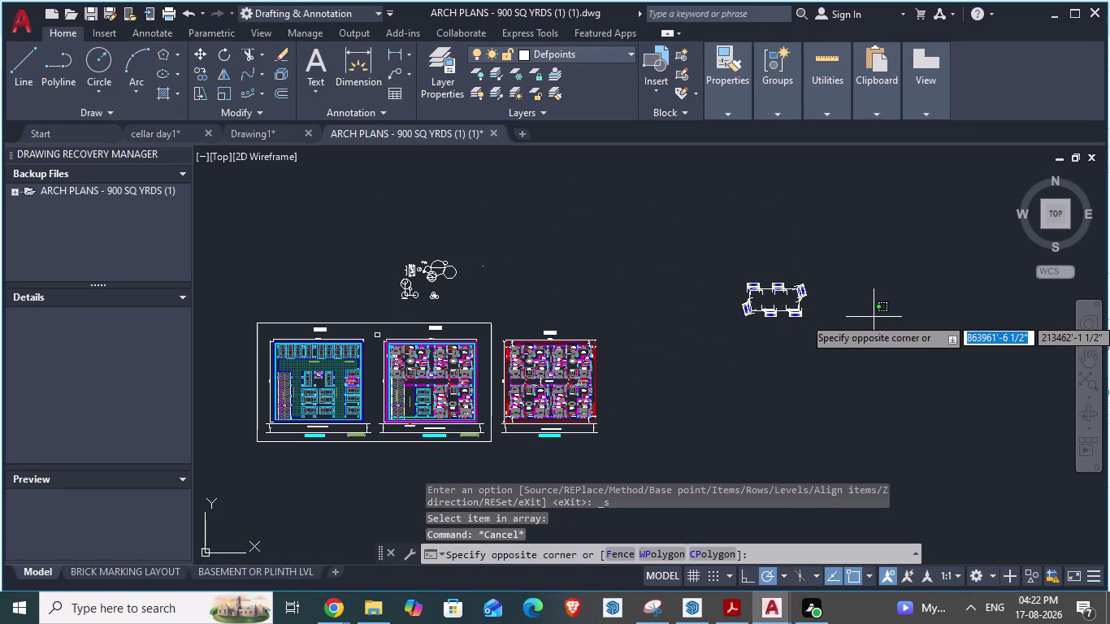